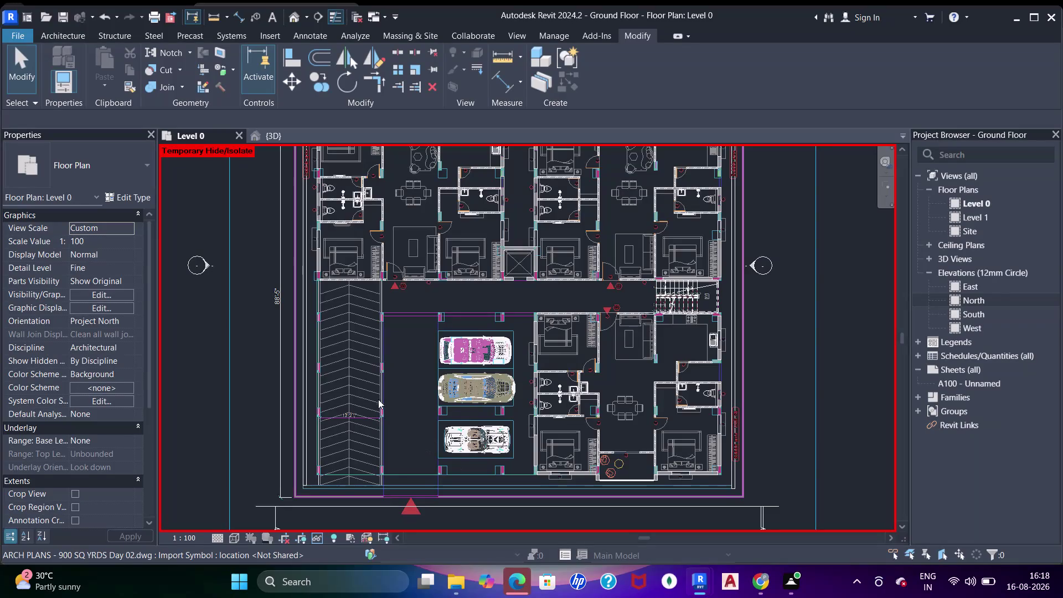
Pan the Level 0 plan to center the parking ramp, then view it in 3D.
scroll(up, 3)
scroll(down, 3)
middle_drag(385, 368, 385, 401)
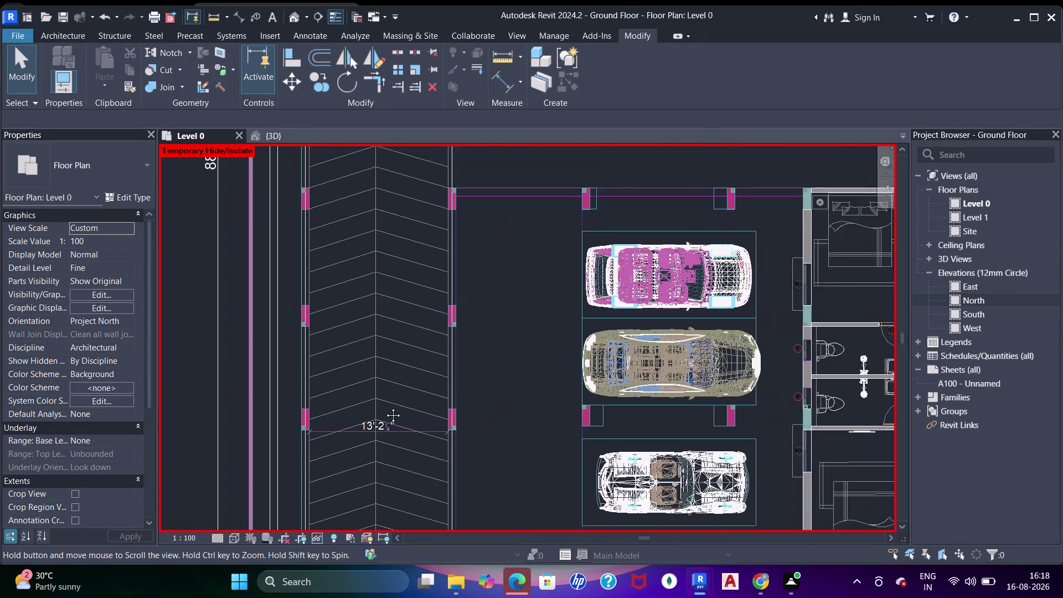
middle_drag(385, 401, 373, 289)
middle_drag(370, 351, 365, 342)
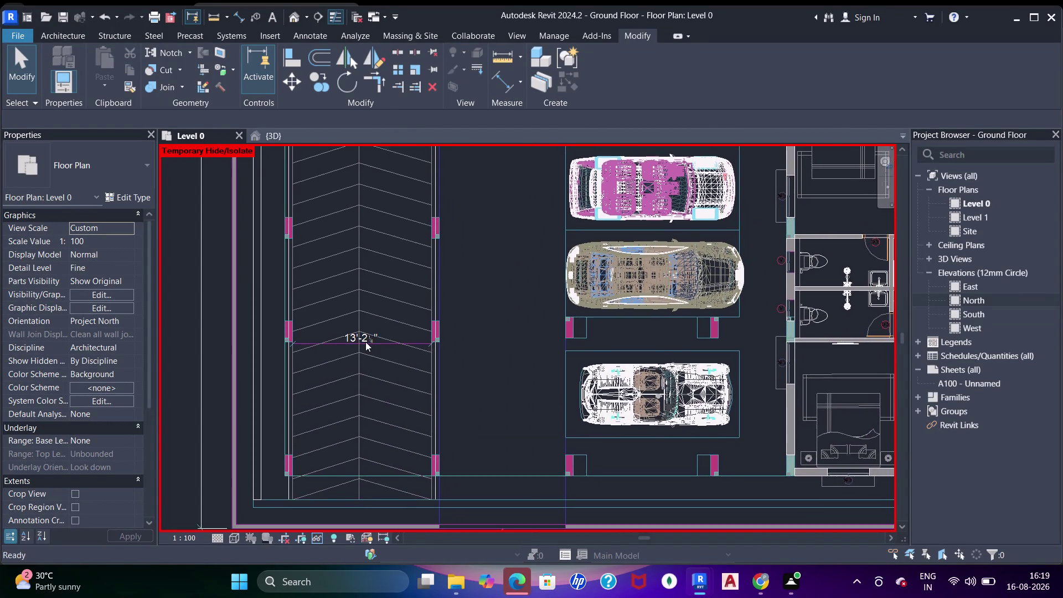
scroll(up, 3)
scroll(down, 3)
click(277, 134)
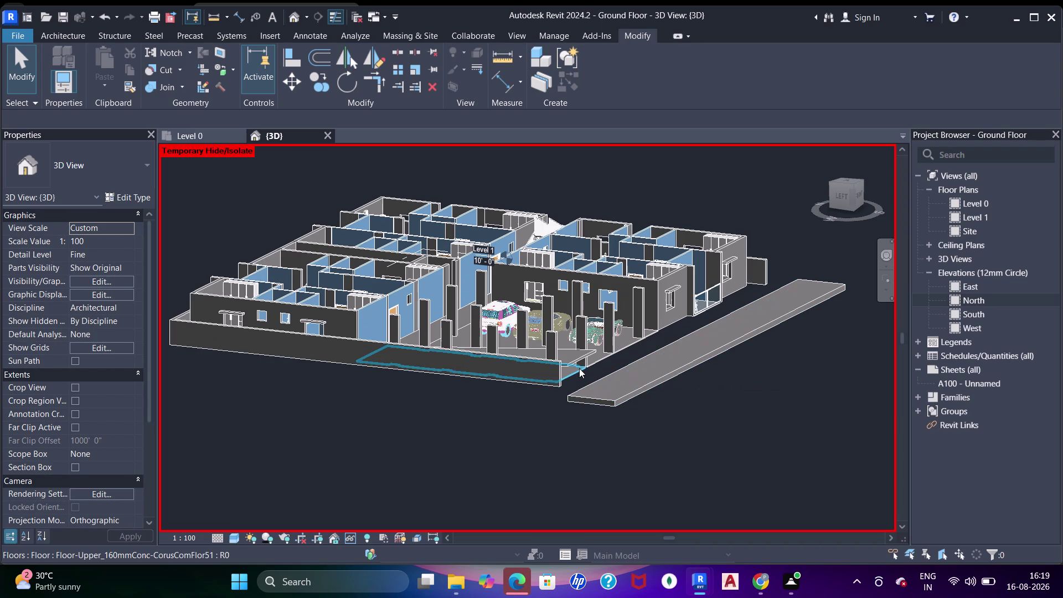
Zoom the 3D view, then go back to the Level 0 plan.
scroll(up, 3)
scroll(up, 3)
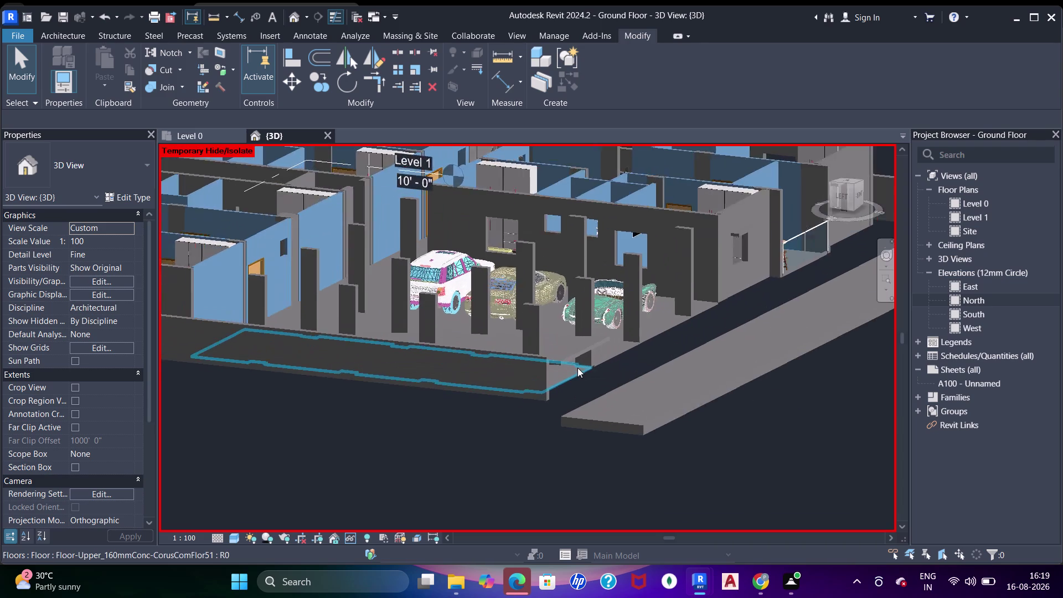
scroll(up, 3)
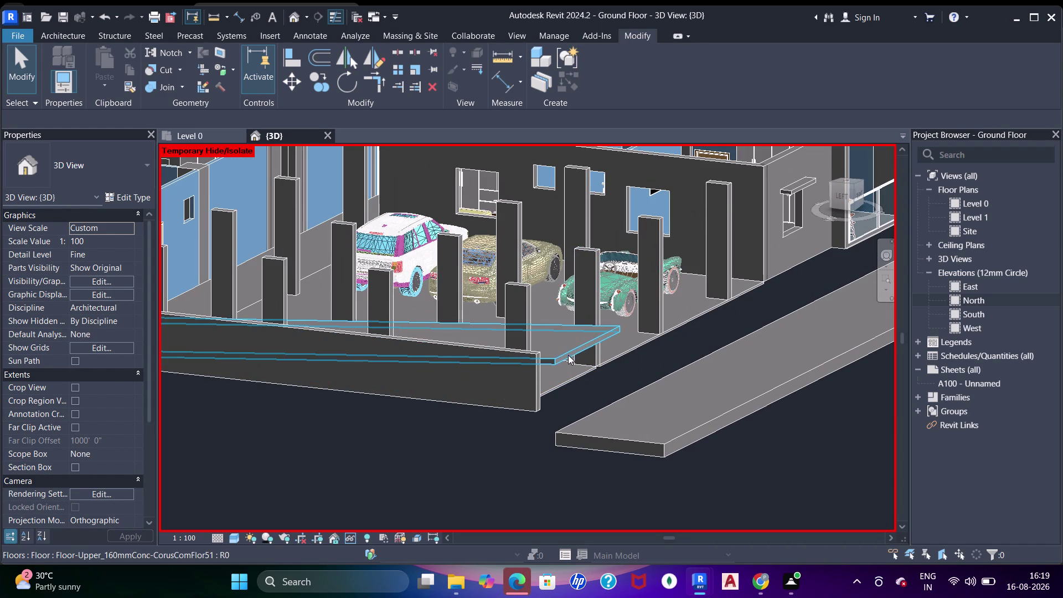
click(189, 135)
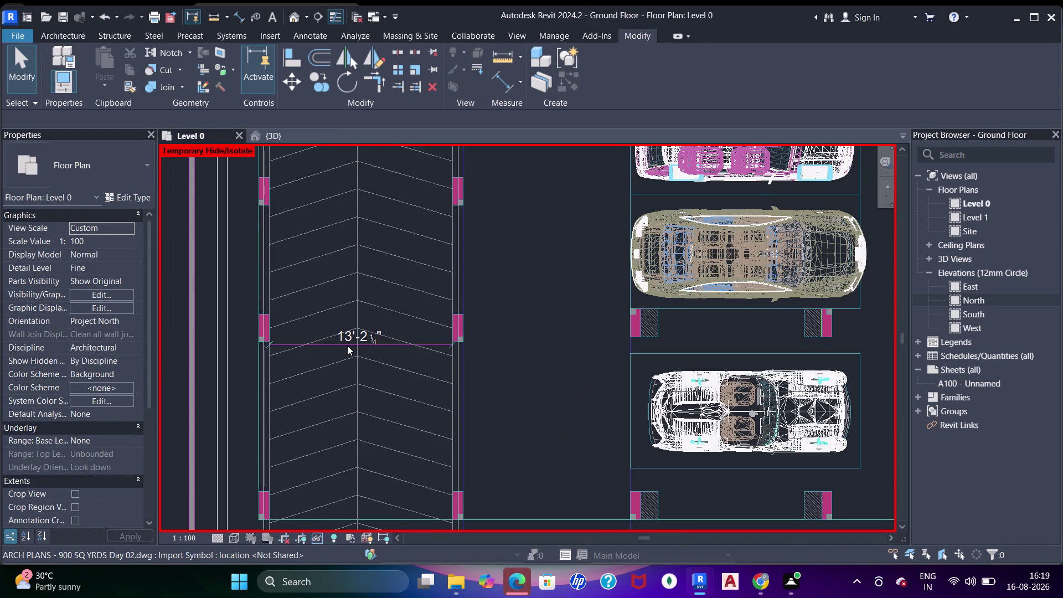
Pan the Level 0 plan around the ramp and beside the parked cars.
scroll(down, 3)
middle_drag(349, 345, 378, 470)
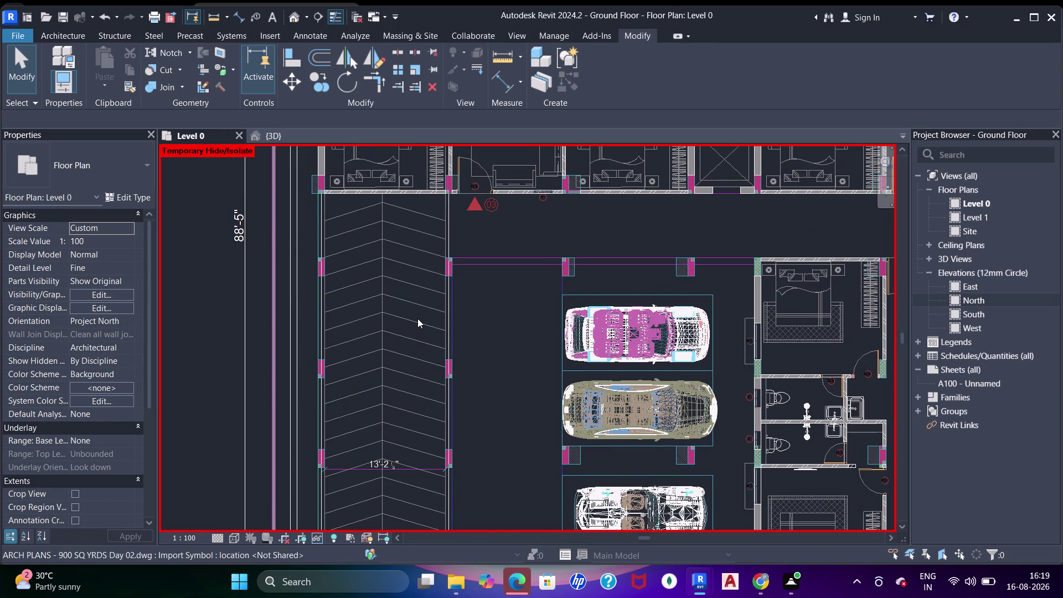
scroll(down, 3)
middle_drag(418, 382, 430, 283)
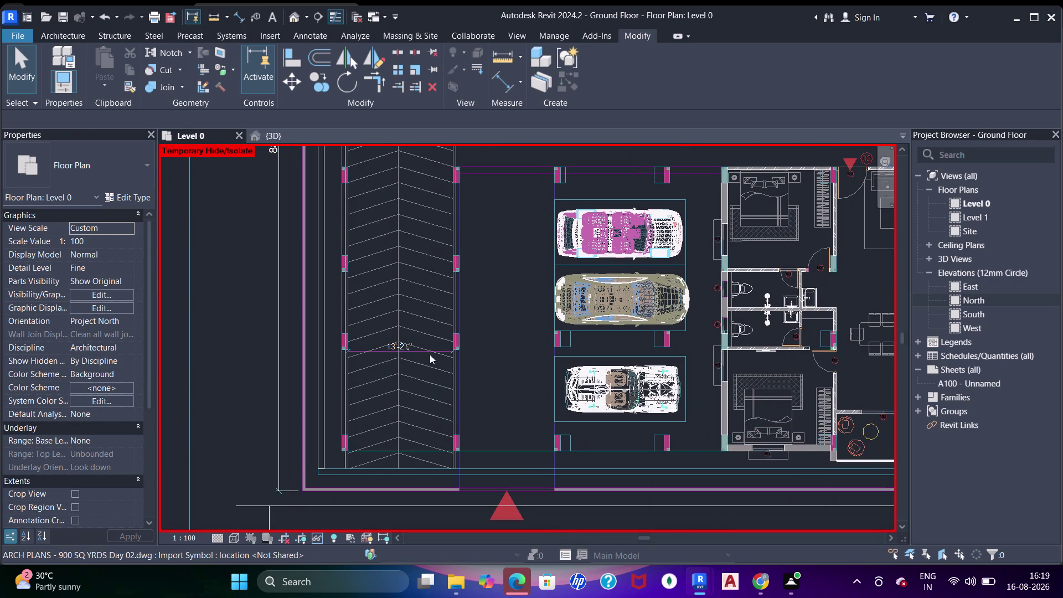
scroll(up, 3)
scroll(down, 3)
middle_drag(429, 320, 429, 322)
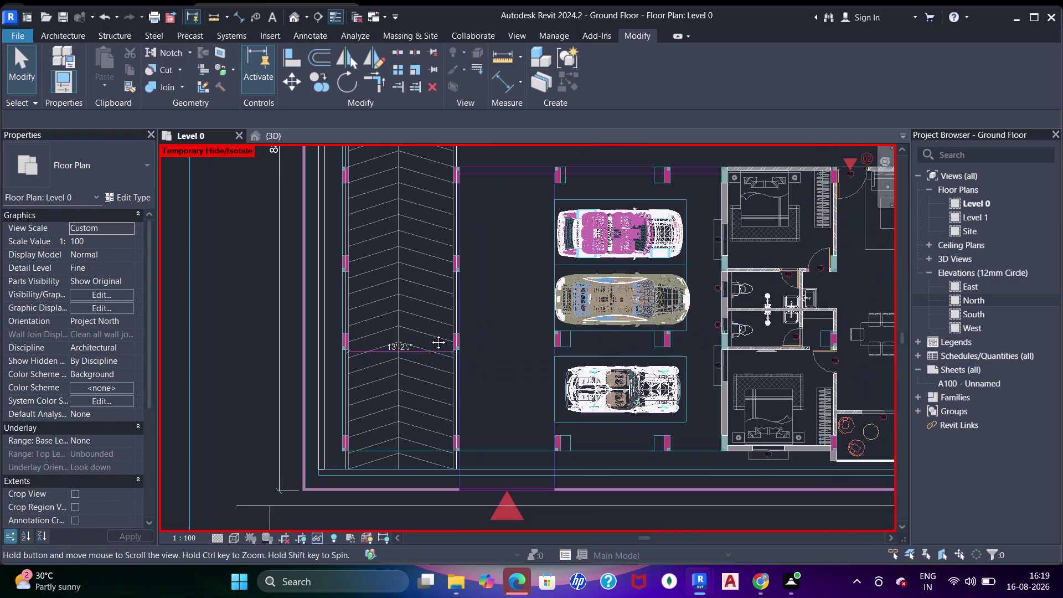
middle_drag(429, 323, 432, 342)
scroll(down, 3)
middle_drag(429, 338, 430, 350)
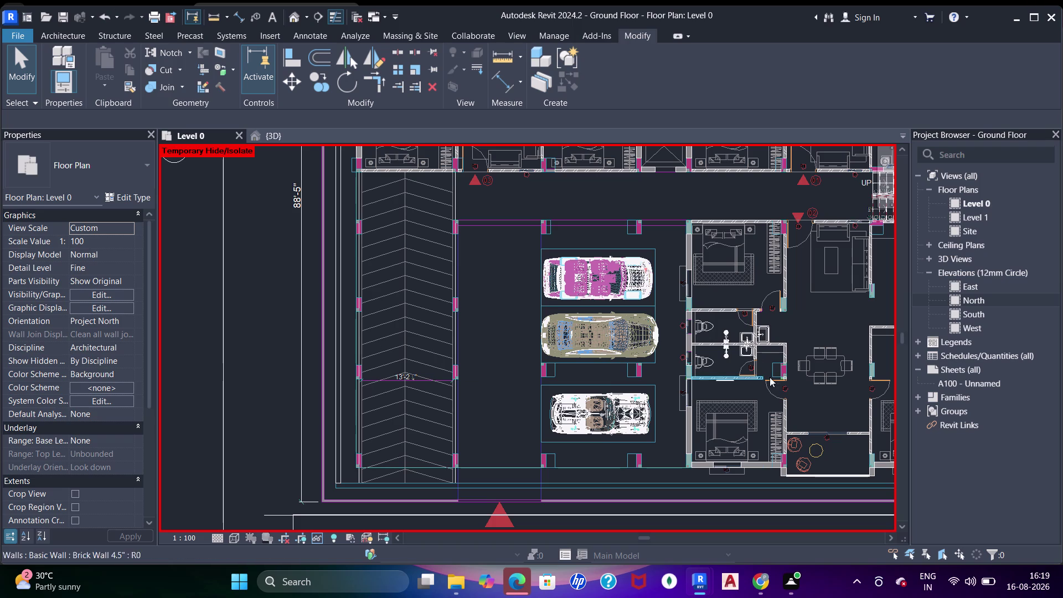
Pan past the apartment rooms and parking area, then switch to the 3D view.
middle_drag(461, 277, 468, 293)
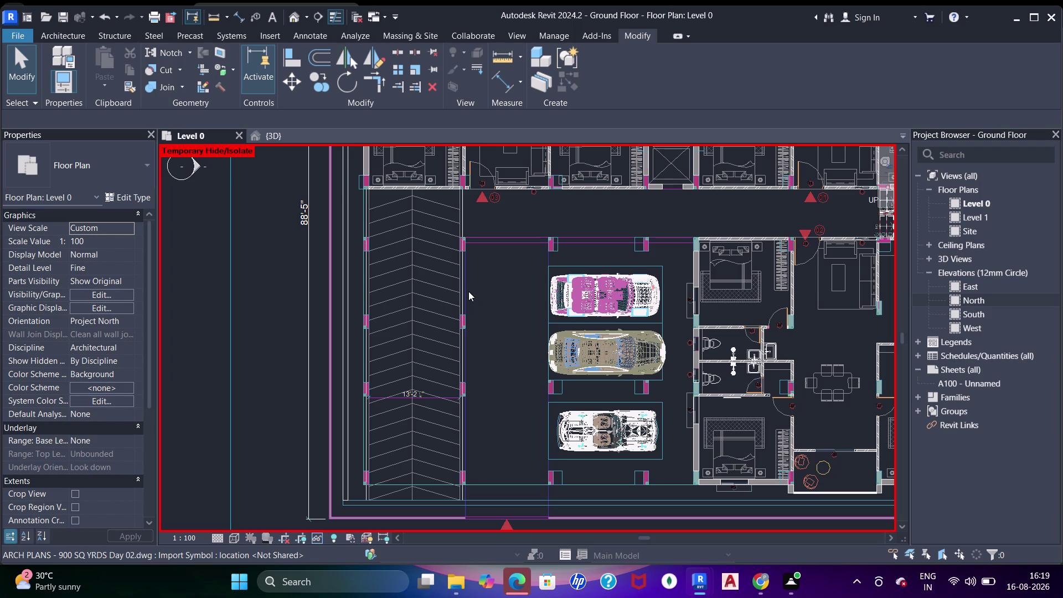
middle_drag(454, 310, 459, 321)
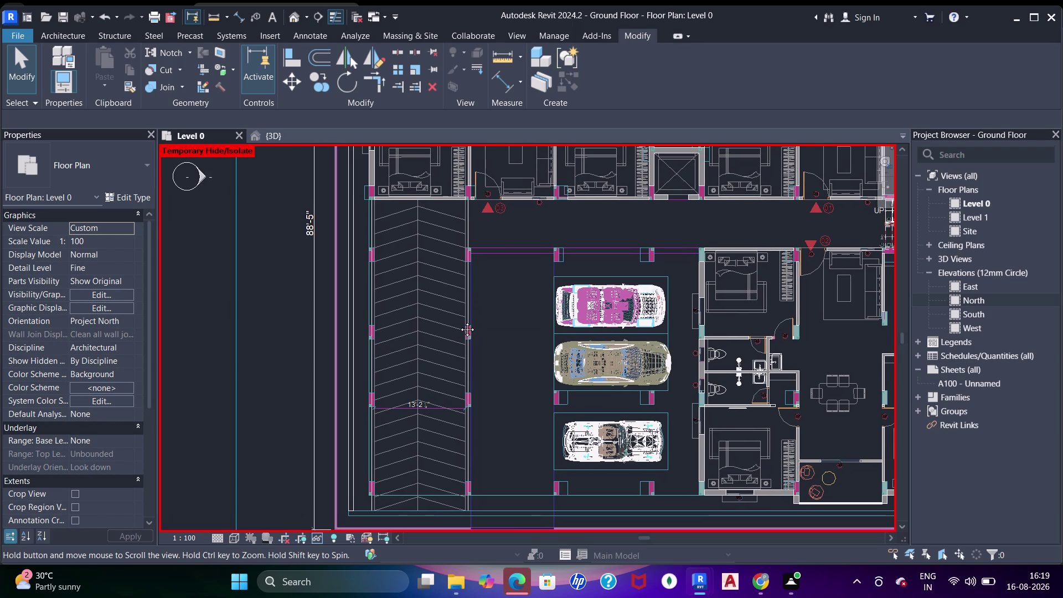
middle_drag(459, 321, 459, 321)
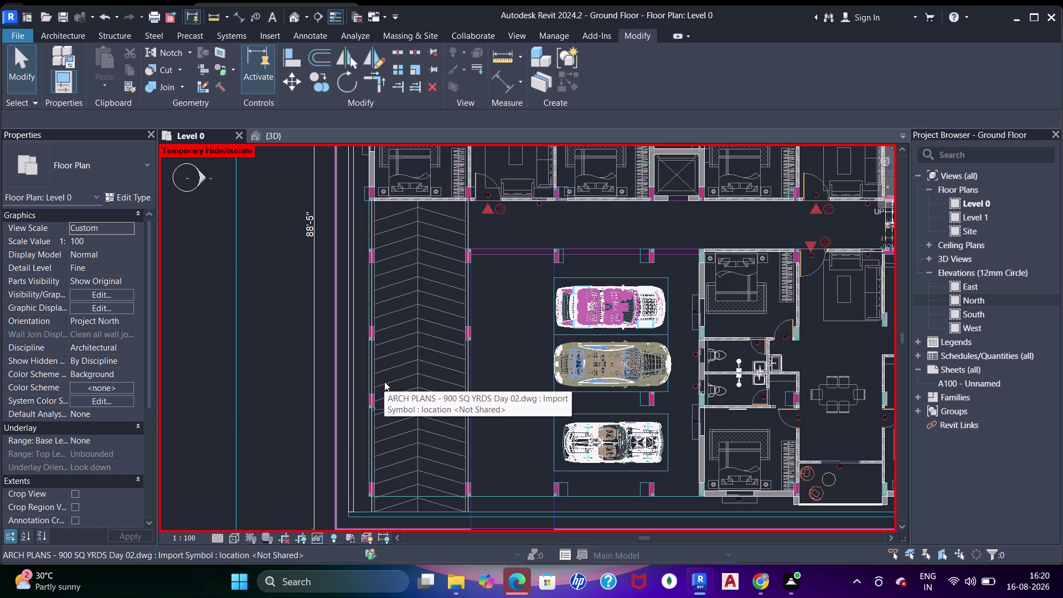
middle_drag(364, 406, 364, 389)
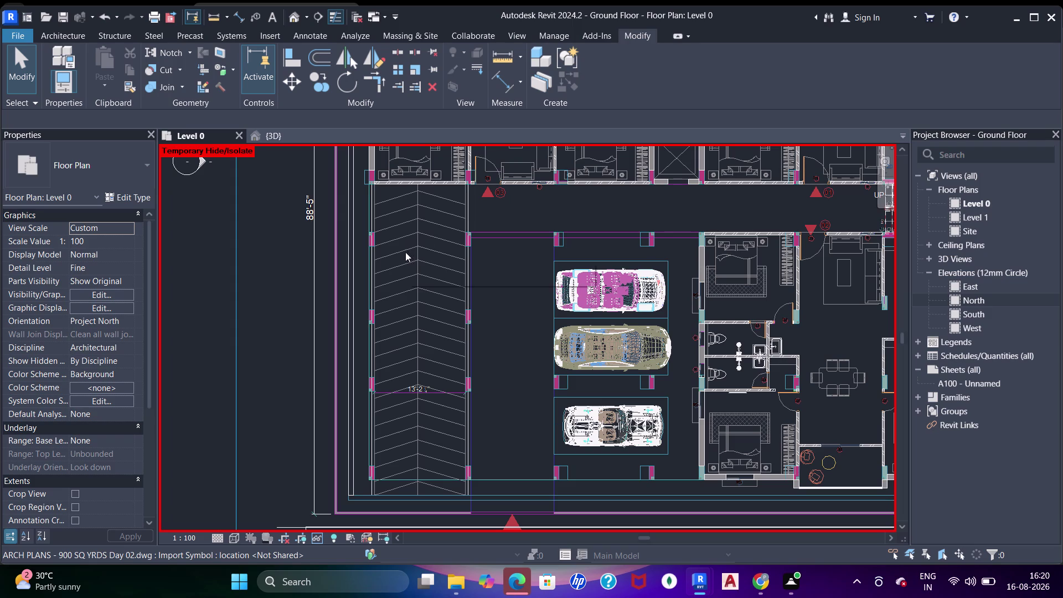
click(265, 138)
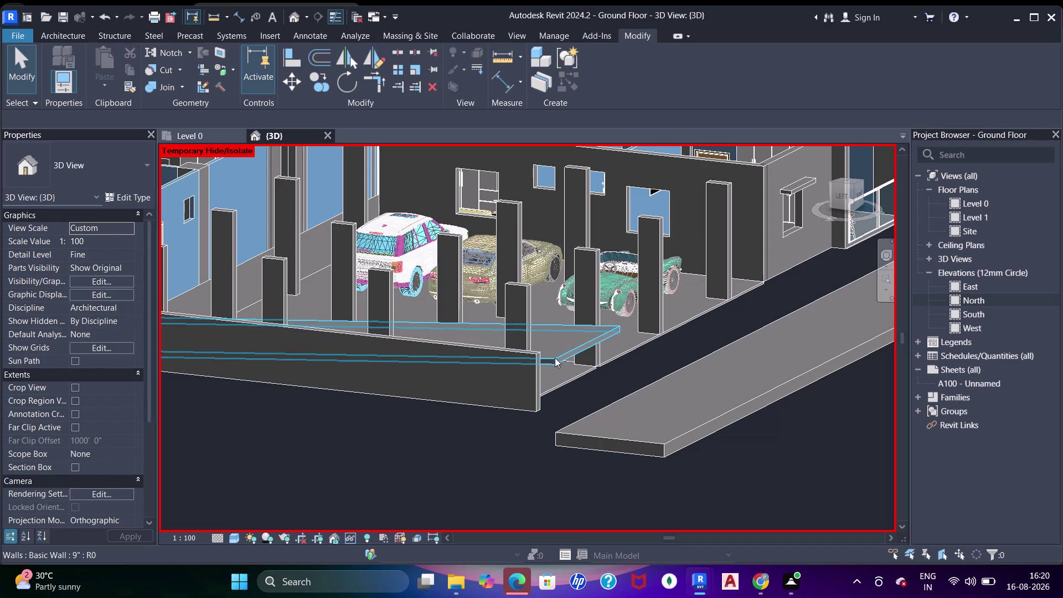
Select the 13-foot-wide parking ramp, then pan out over the whole Level 0 plan.
click(557, 357)
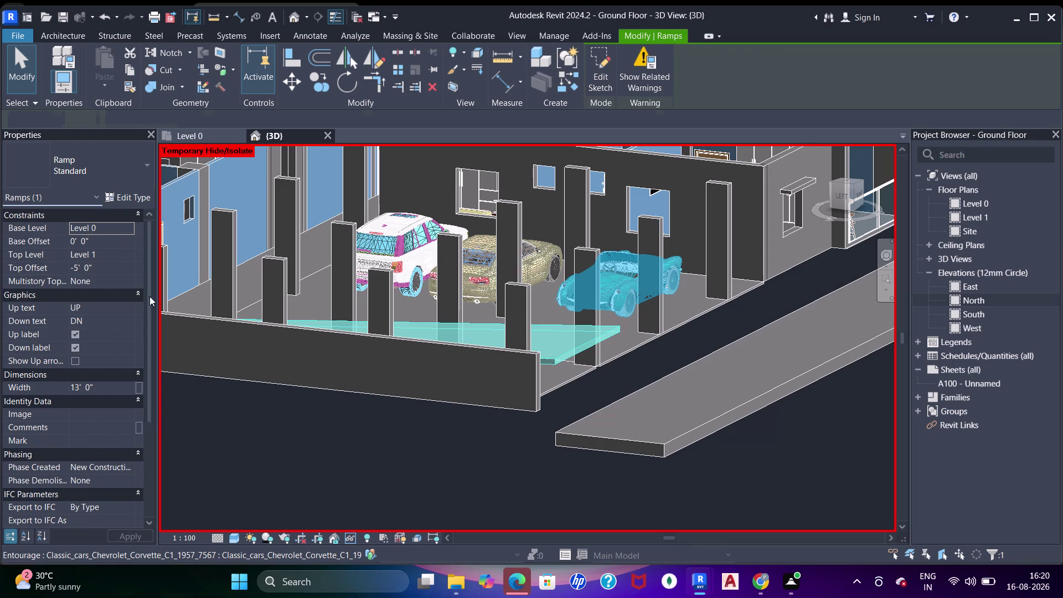
click(190, 141)
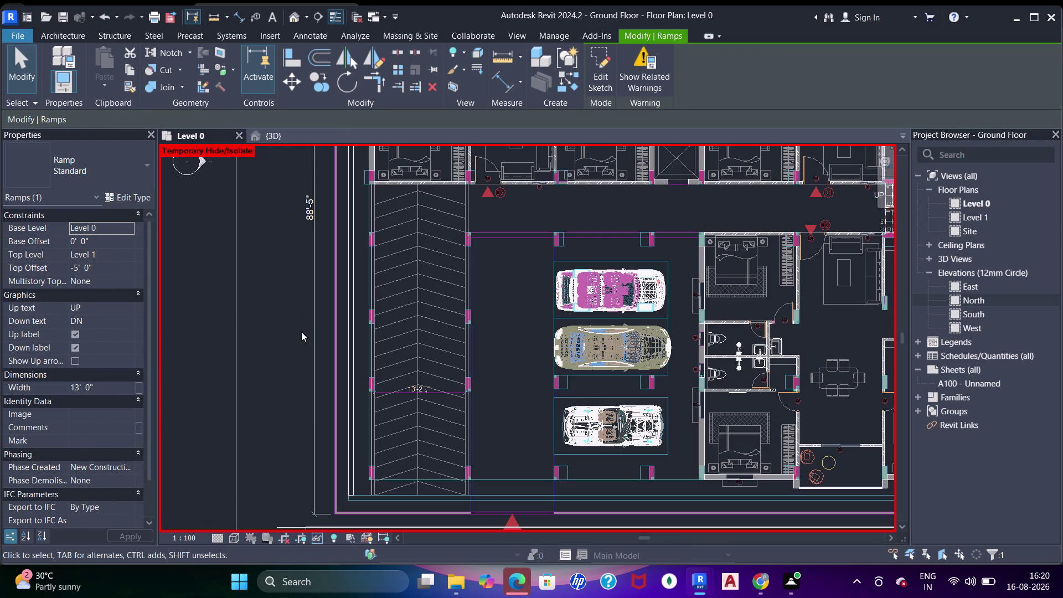
scroll(down, 3)
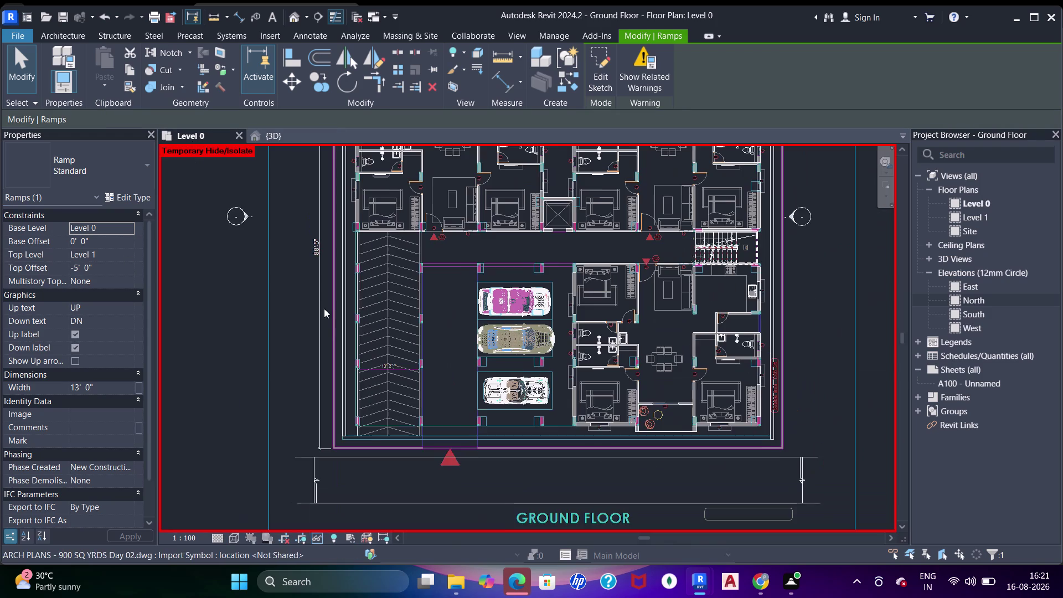
middle_drag(323, 309, 329, 333)
scroll(up, 3)
middle_drag(344, 218, 325, 302)
Toggle between the 3D view and Level 0 plan, then go to the Home page.
click(273, 139)
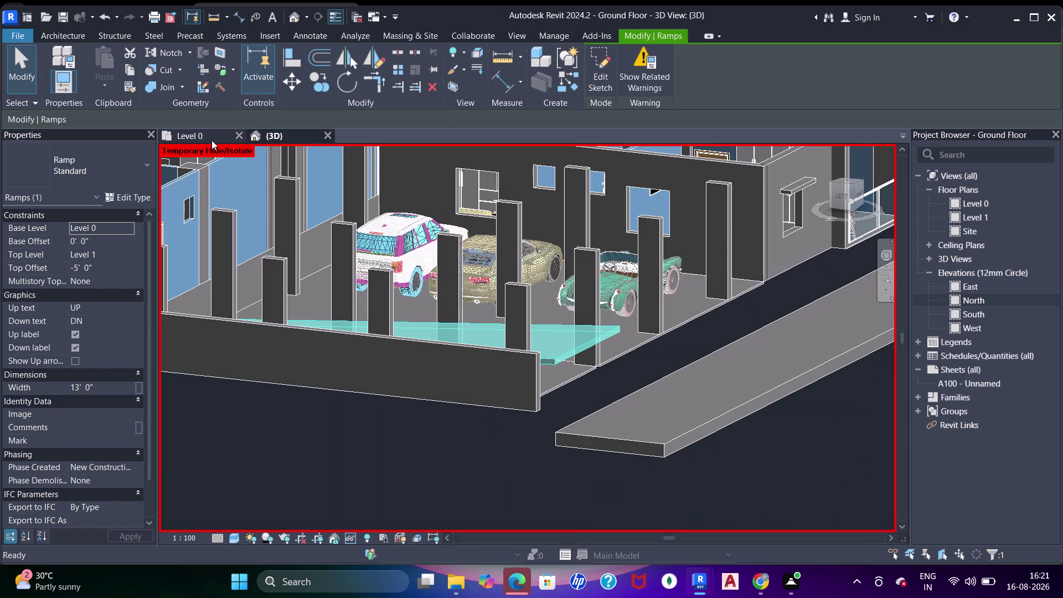
click(177, 140)
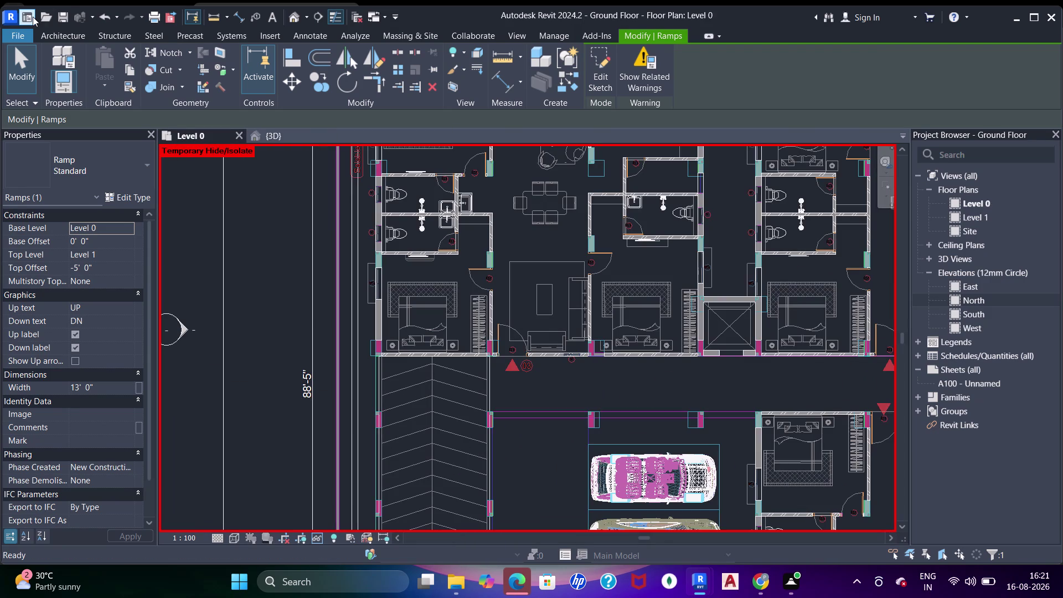
click(33, 16)
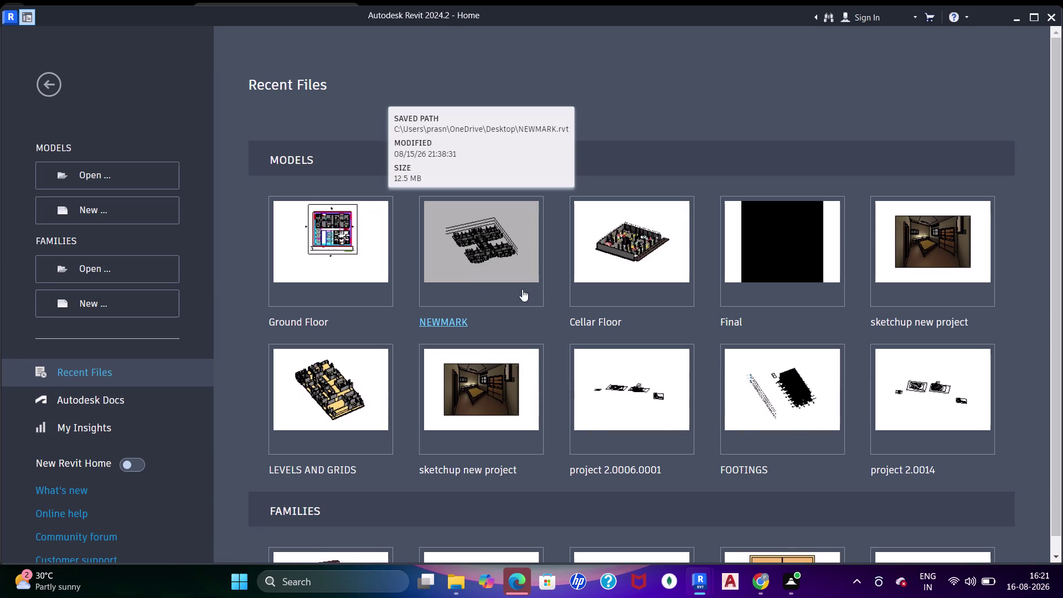
Open the Cellar Floor model from the Recent Files Models thumbnails.
click(604, 277)
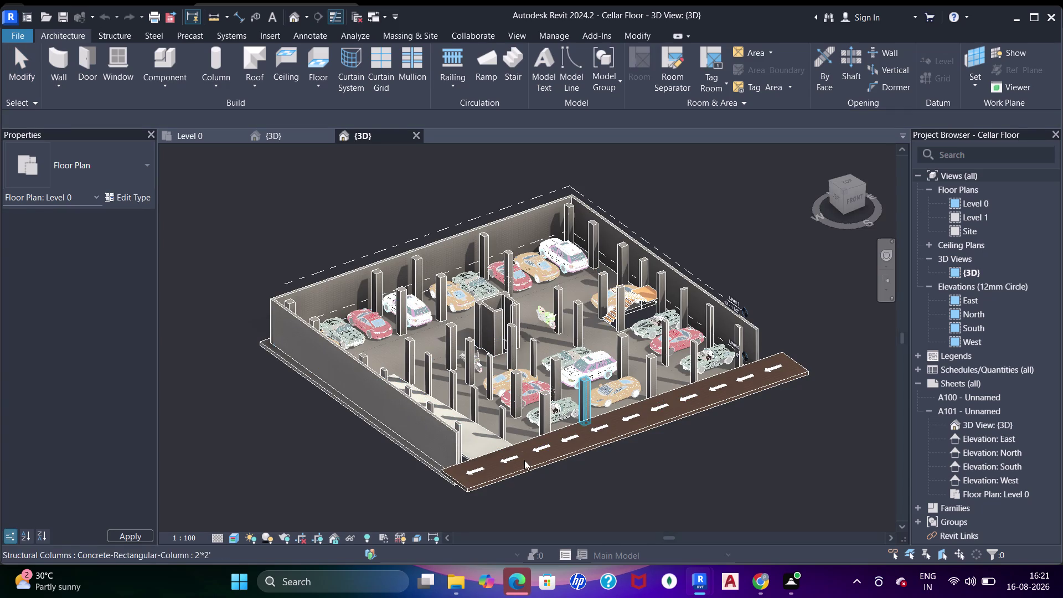
Orbit the cellar parking model and set the 3D view to a shaded visual style.
middle_drag(513, 488, 543, 463)
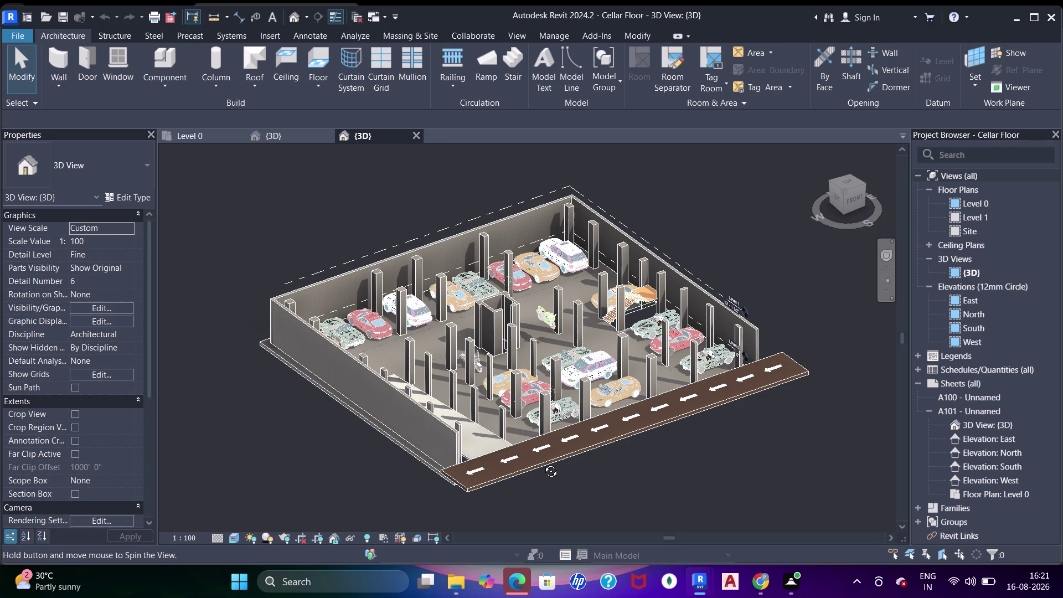
middle_drag(543, 463, 552, 439)
scroll(up, 3)
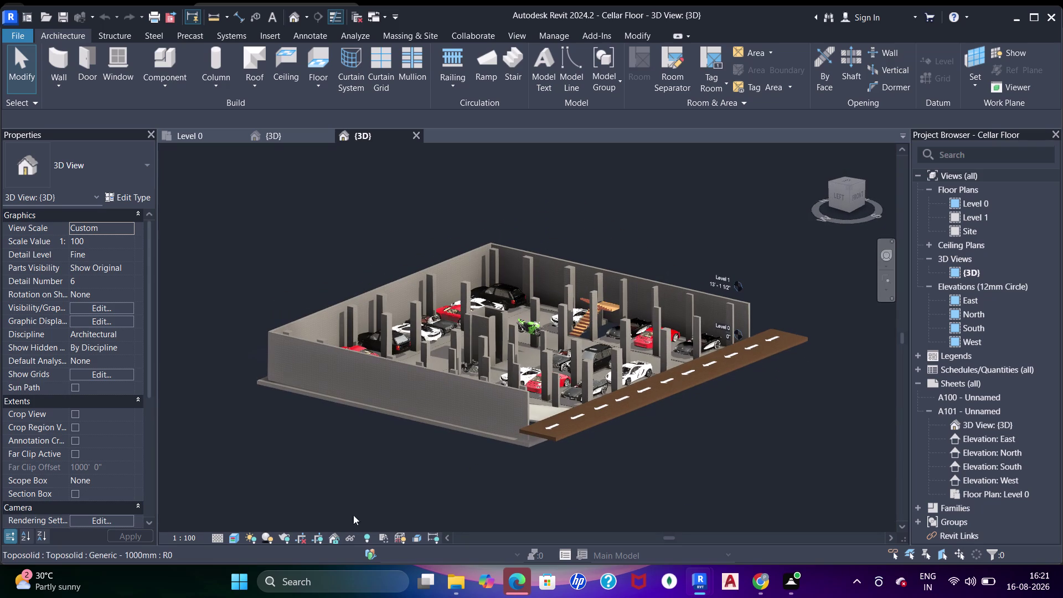
click(235, 538)
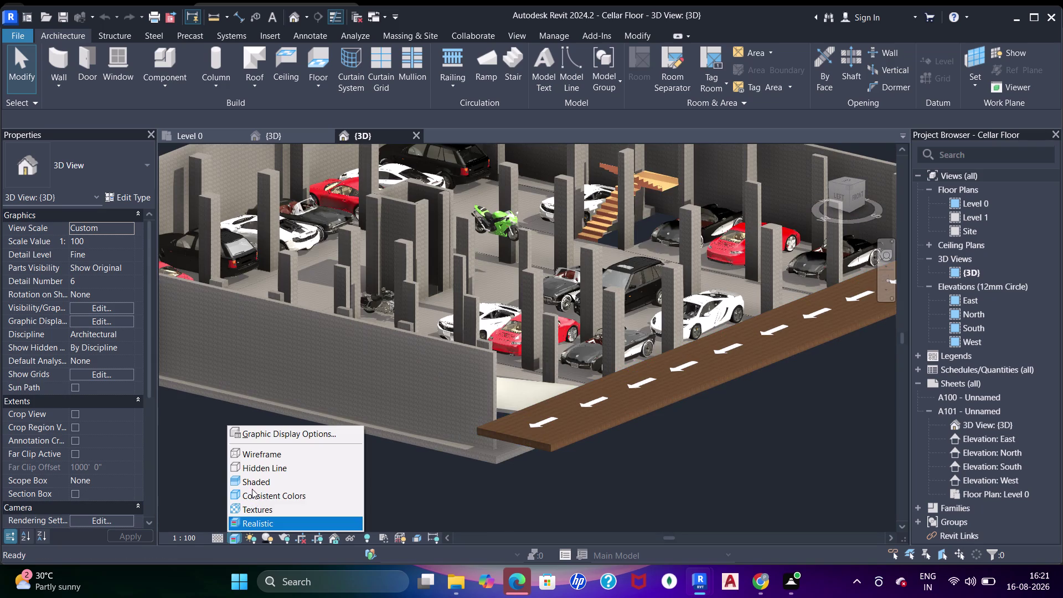
click(254, 483)
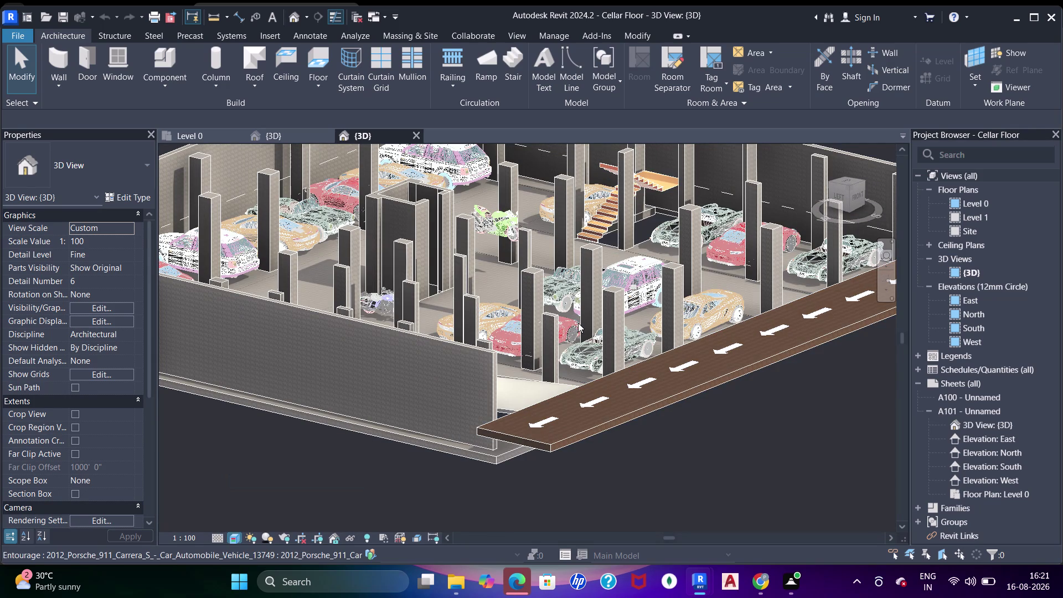
Pan along the road to frame the whole cellar, then right-click Revit Links.
scroll(down, 3)
middle_drag(578, 323, 560, 380)
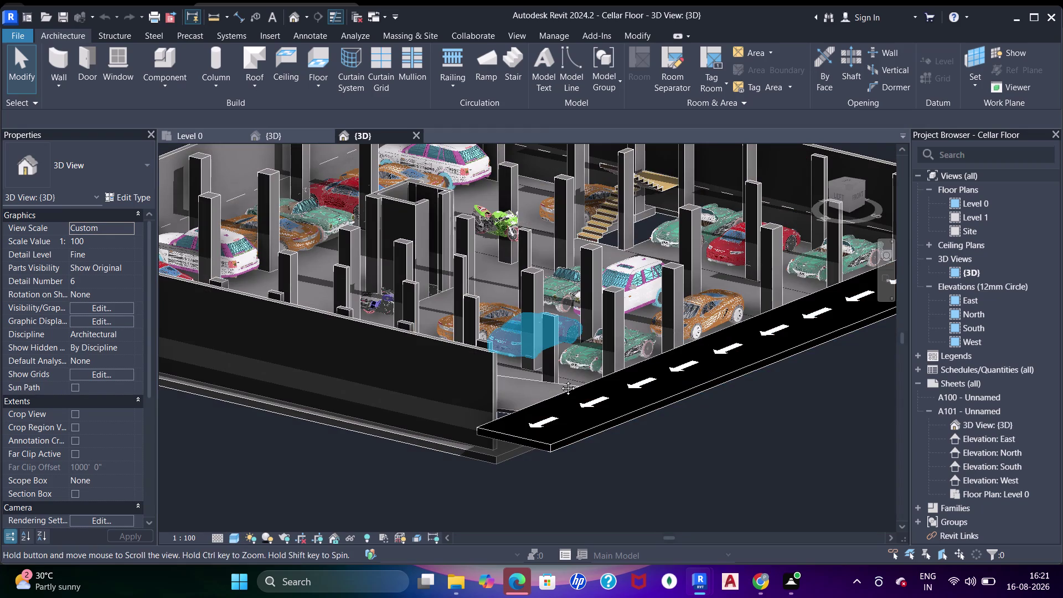
middle_drag(560, 380, 559, 381)
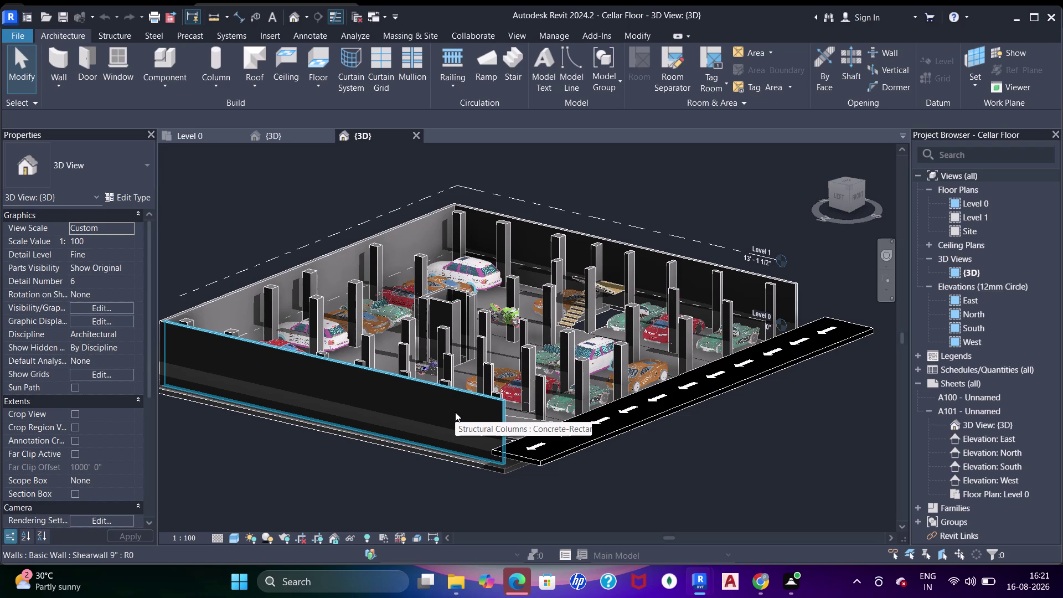
scroll(down, 3)
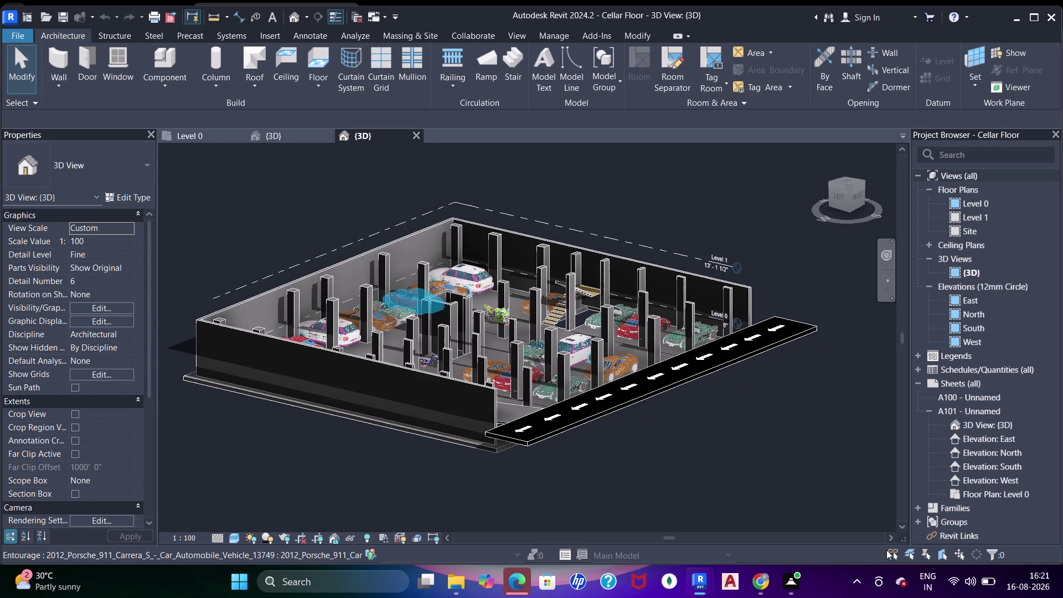
scroll(down, 3)
right_click(945, 538)
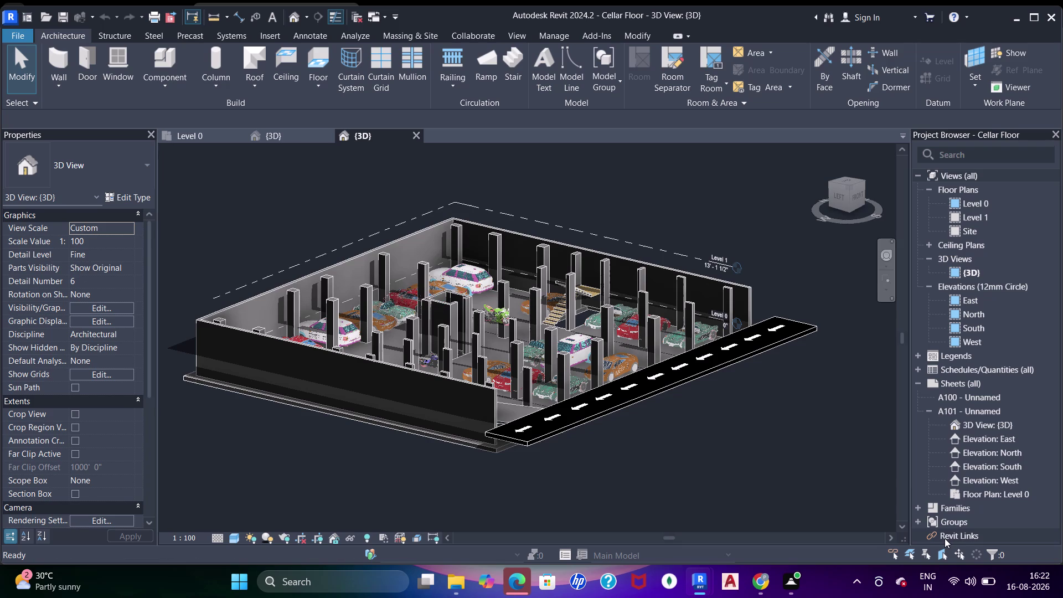
click(902, 461)
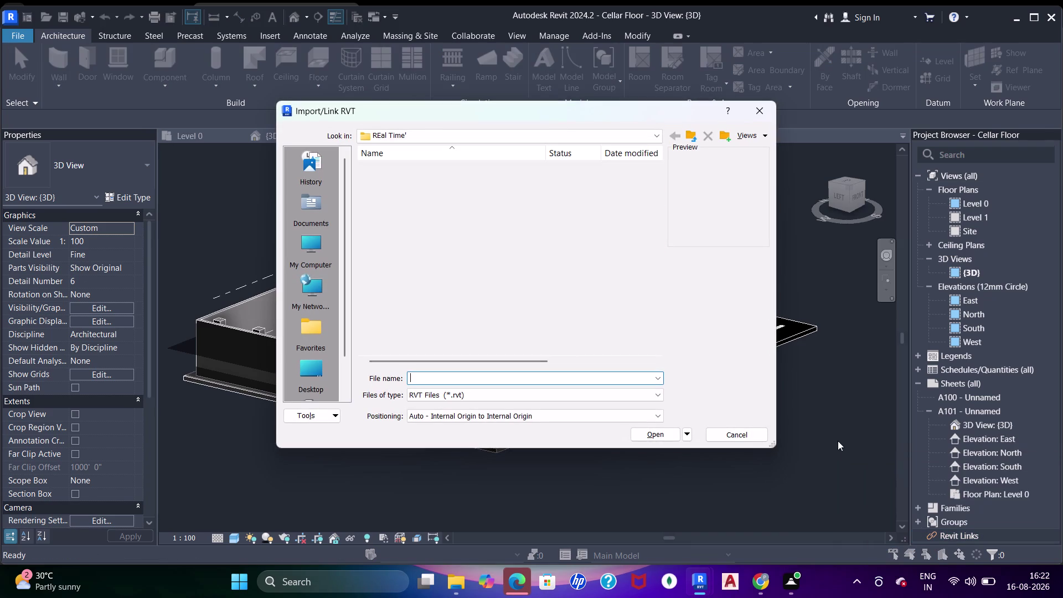
click(391, 256)
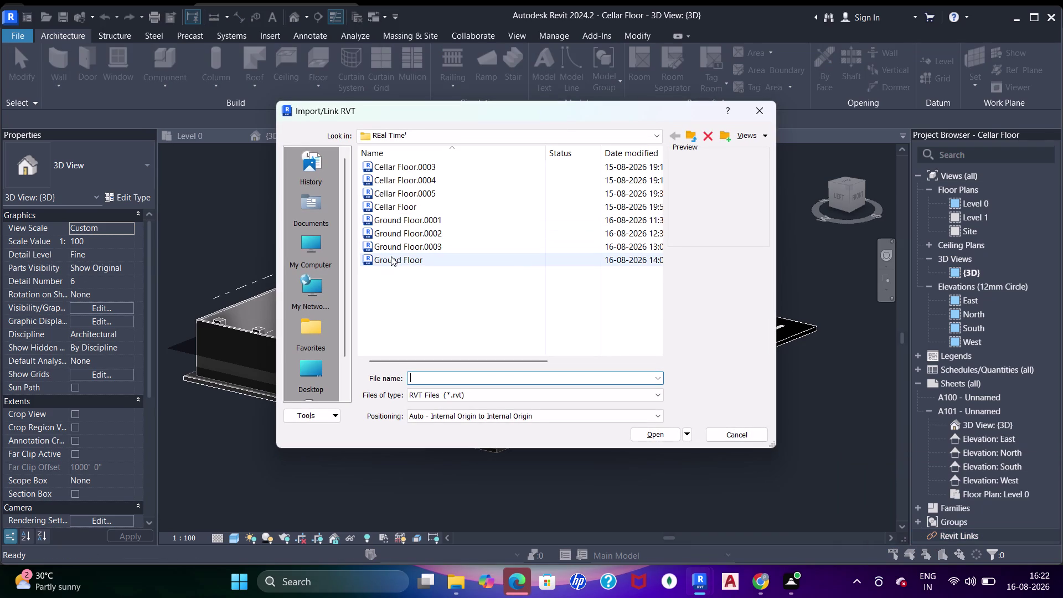
click(648, 435)
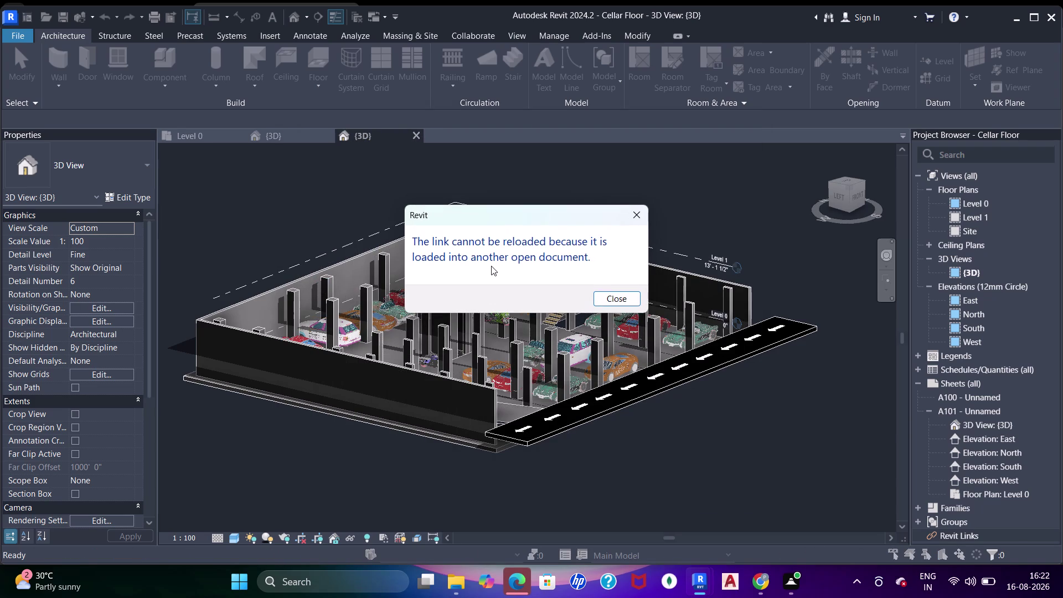
click(621, 298)
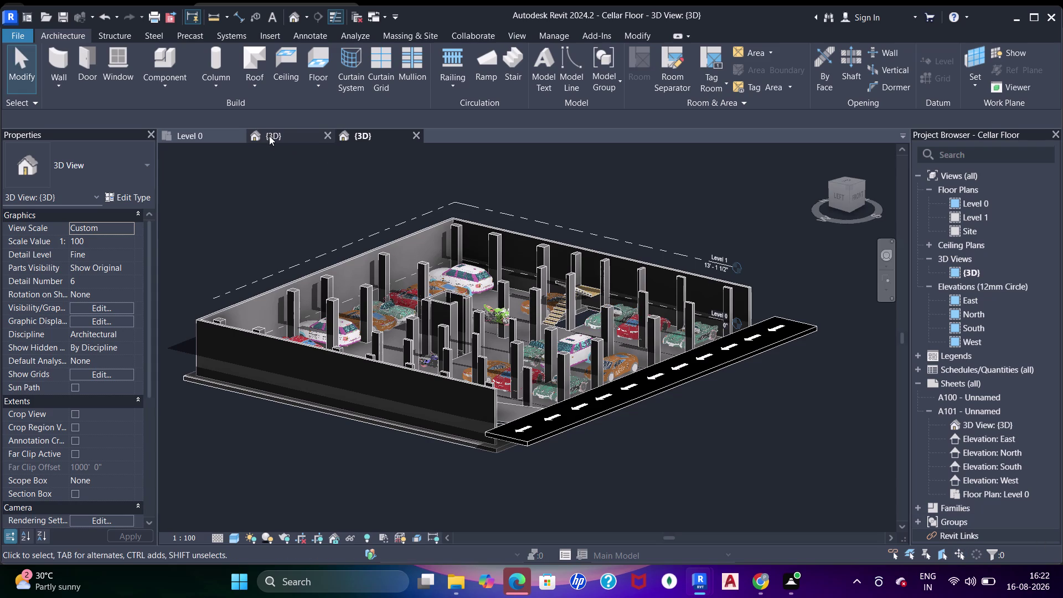
Pan around the cellar parking model, then move to the Ground Floor 3D view tab.
middle_click(486, 310)
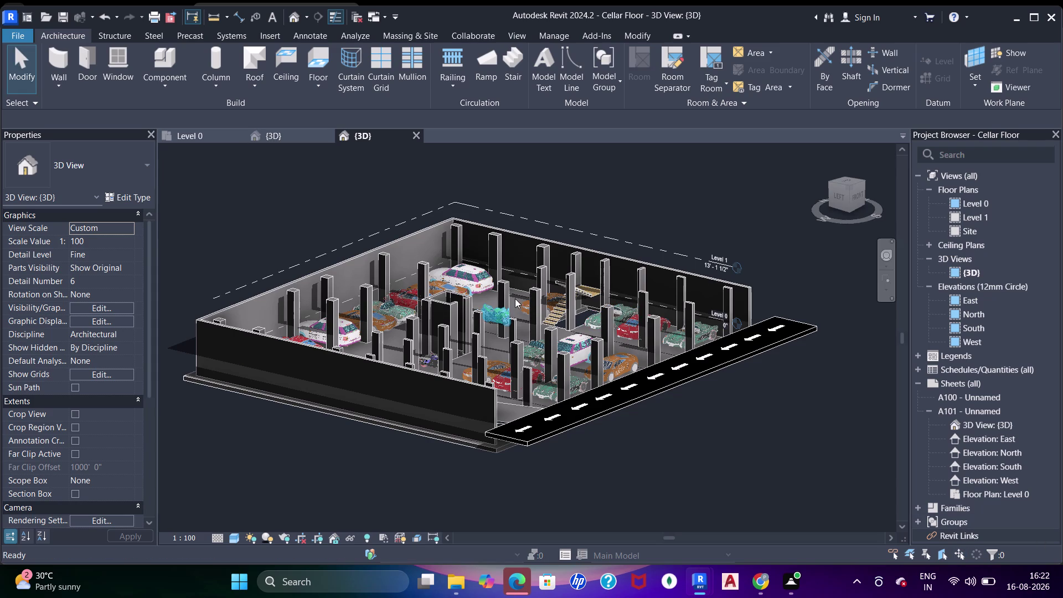
scroll(up, 3)
middle_drag(514, 296, 513, 303)
scroll(down, 3)
middle_drag(525, 241, 528, 220)
drag(280, 134, 350, 135)
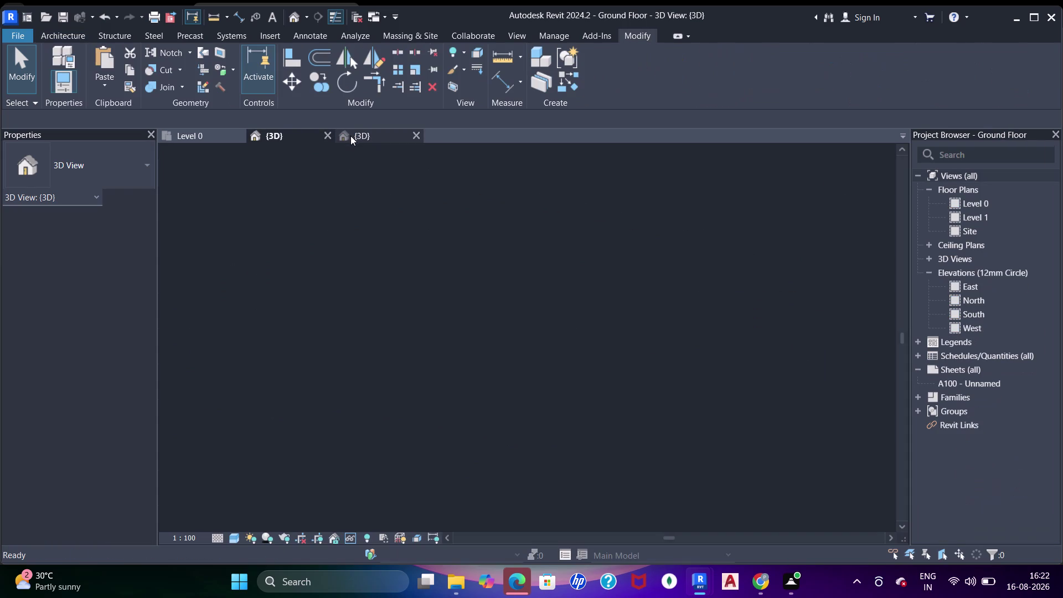
Pan and orbit the Ground Floor model, making its {3D} view active.
scroll(down, 3)
middle_drag(381, 226, 381, 237)
middle_drag(382, 270, 412, 296)
scroll(down, 3)
middle_drag(392, 267, 396, 275)
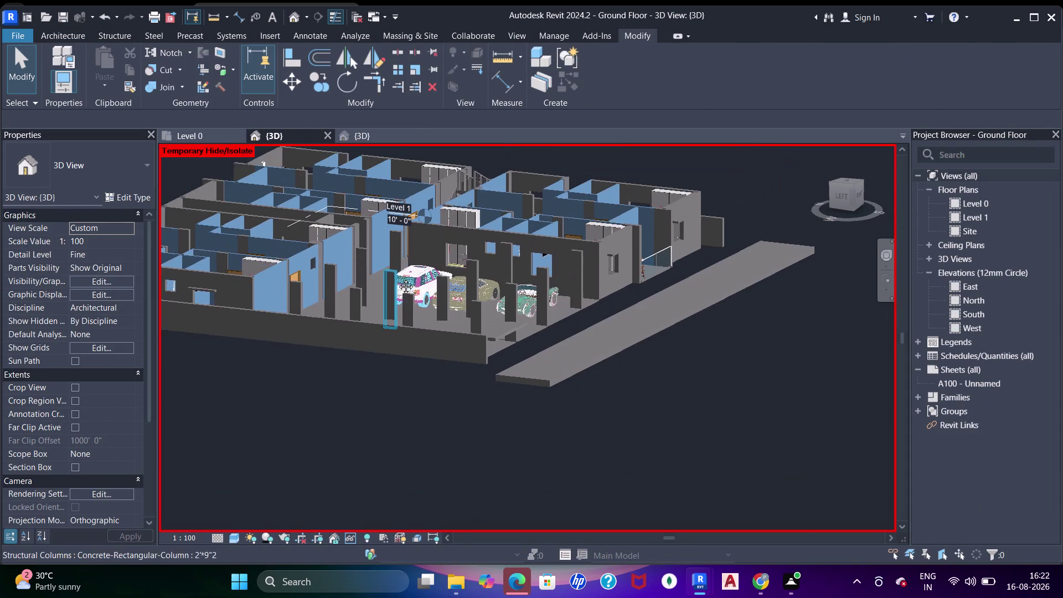
middle_drag(396, 275, 401, 285)
click(360, 139)
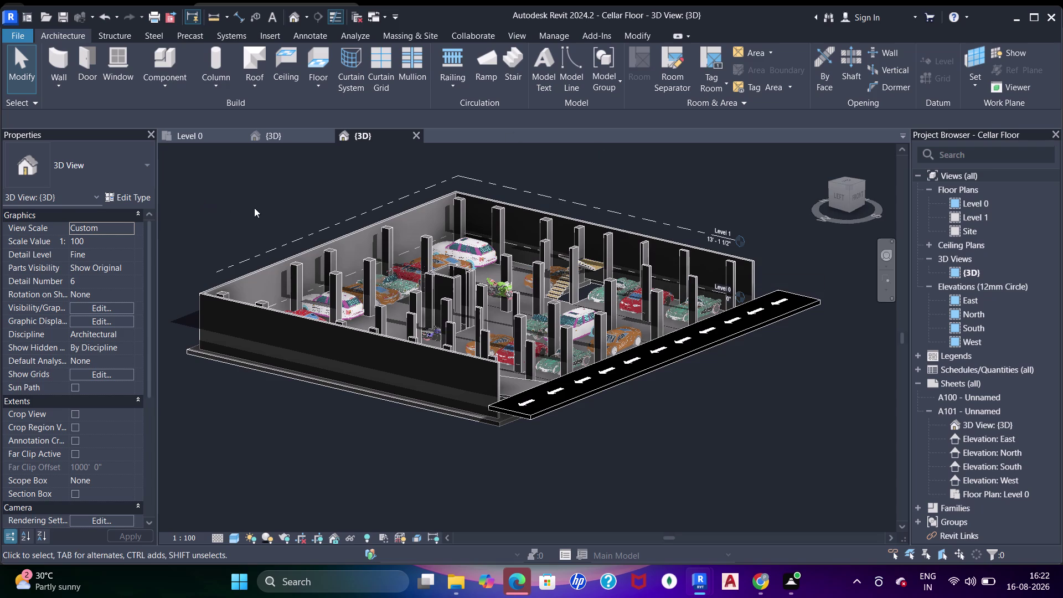
click(267, 132)
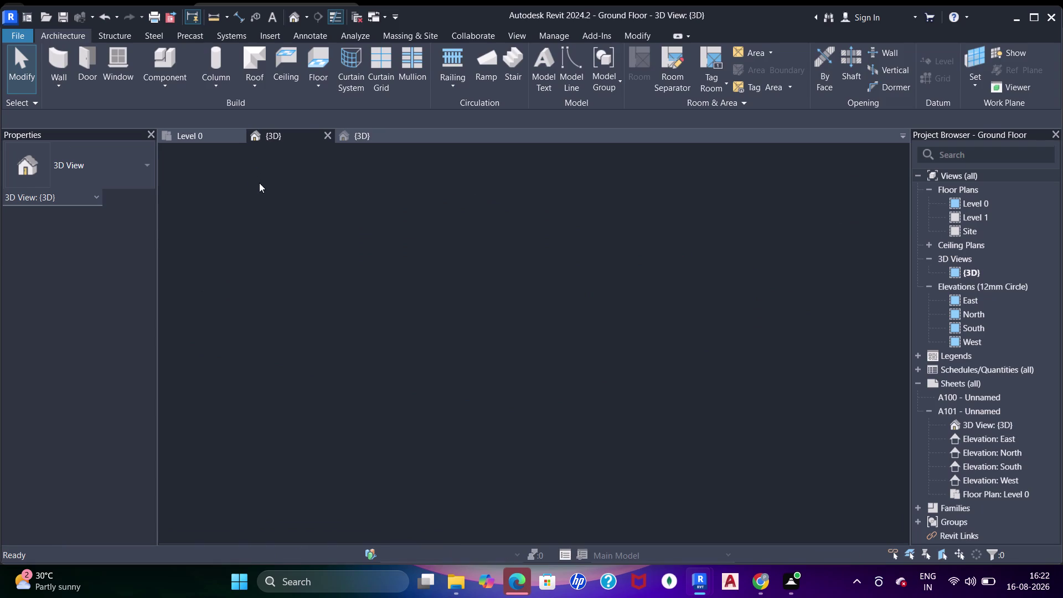
scroll(down, 3)
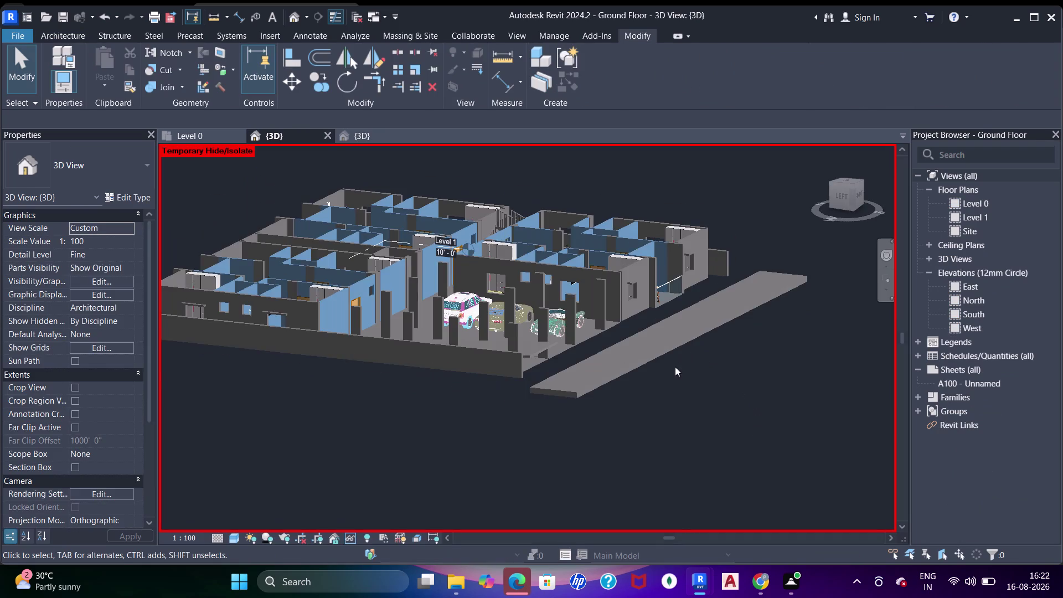
Set the low front parking wall's Top Constraint to Up to level: Level 1.
middle_drag(653, 383, 609, 374)
scroll(up, 3)
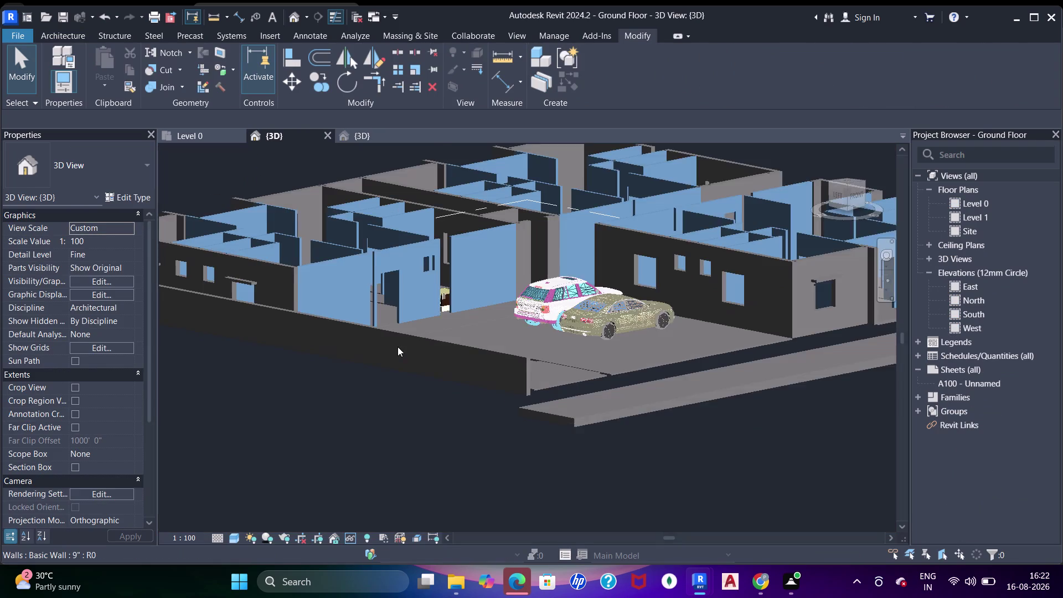
click(397, 340)
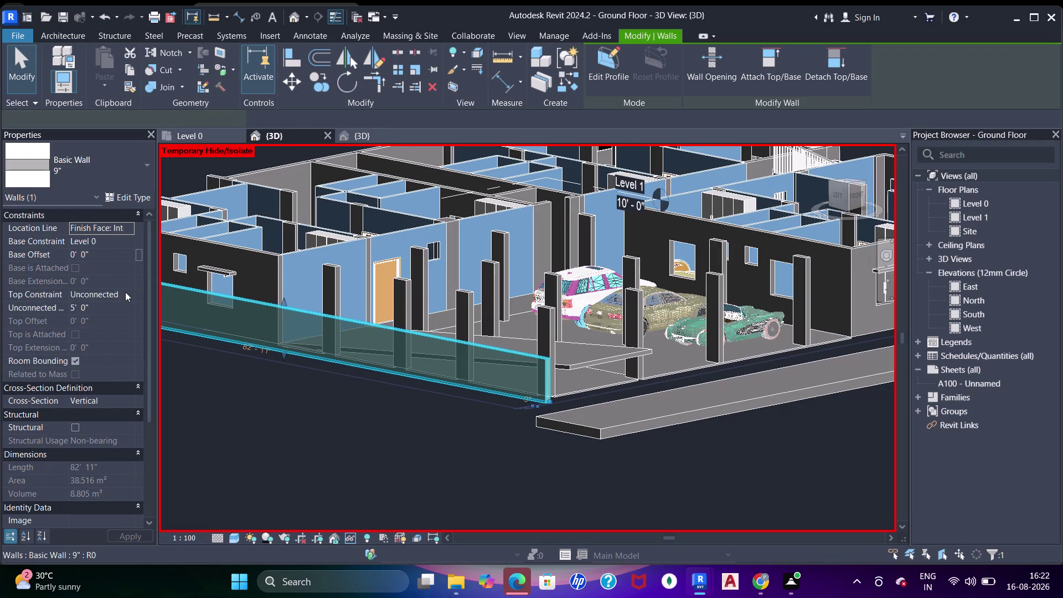
click(124, 297)
click(131, 333)
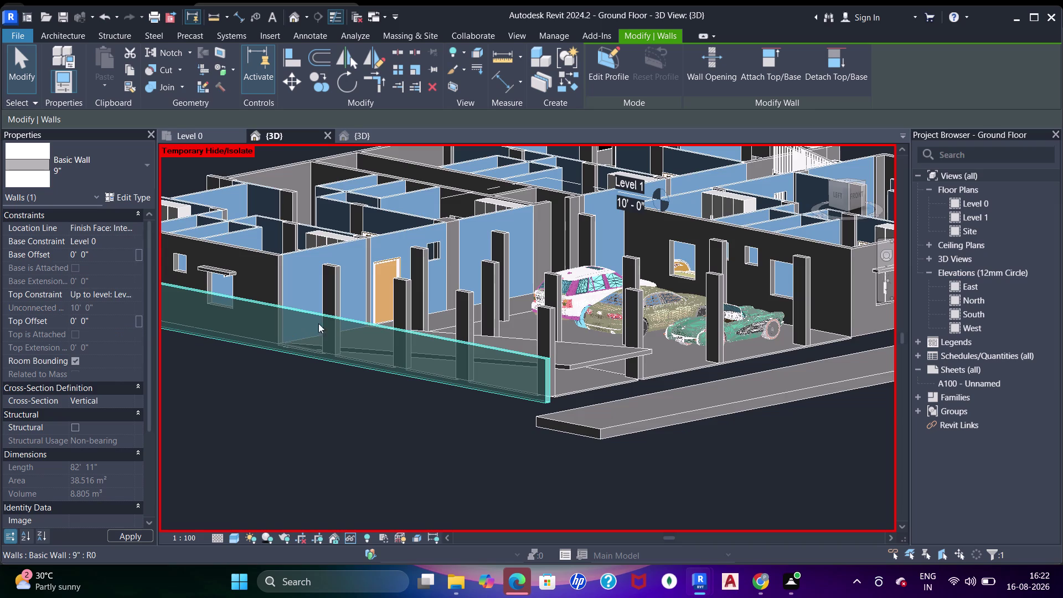
middle_drag(326, 321, 386, 344)
scroll(down, 3)
middle_drag(343, 281, 367, 297)
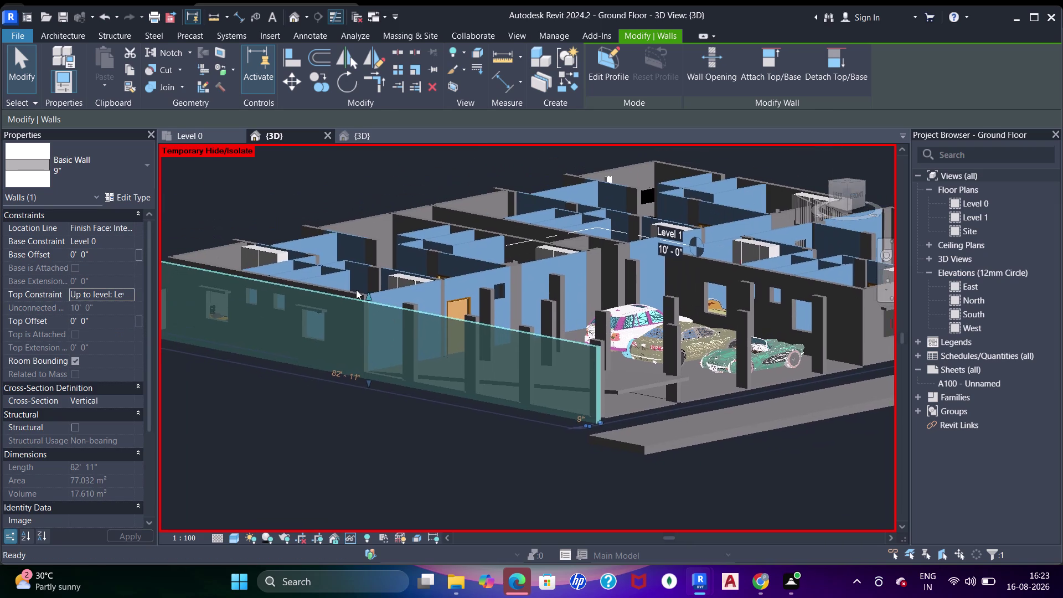
scroll(down, 3)
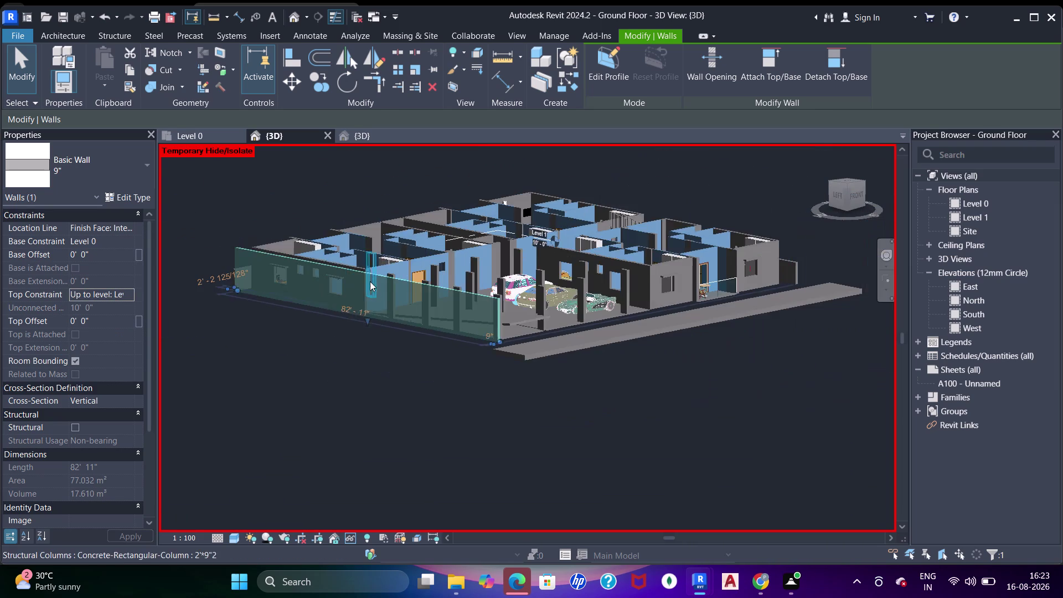
middle_drag(373, 284, 449, 279)
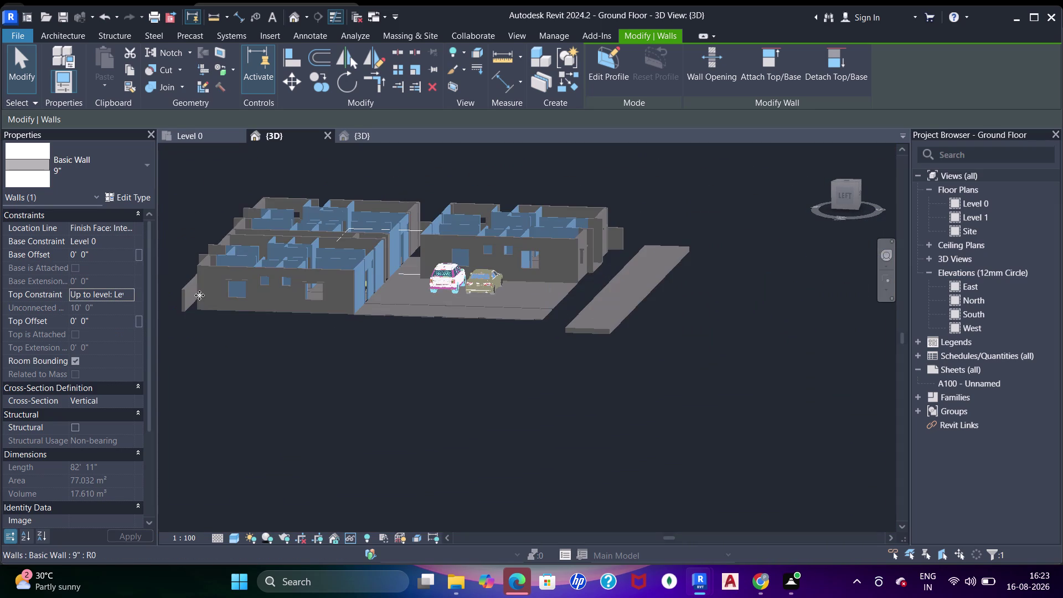
Reselect the front wall, clear the selection, and orbit to face the rear wall.
click(188, 295)
middle_drag(216, 339, 336, 359)
key(grave)
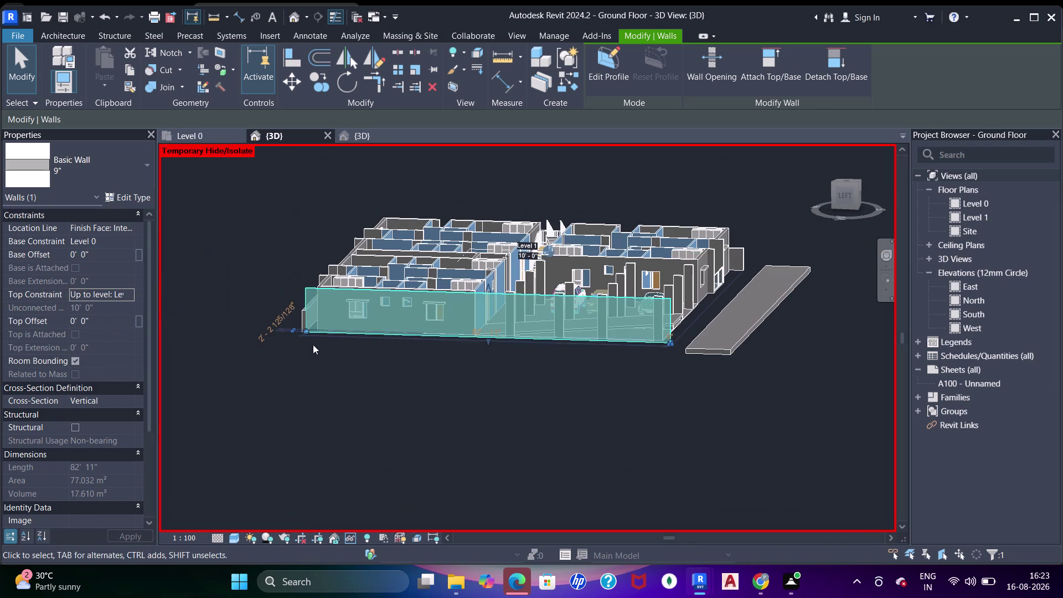
key(Escape)
key(grave)
scroll(up, 3)
scroll(down, 3)
middle_drag(334, 297, 531, 303)
scroll(up, 3)
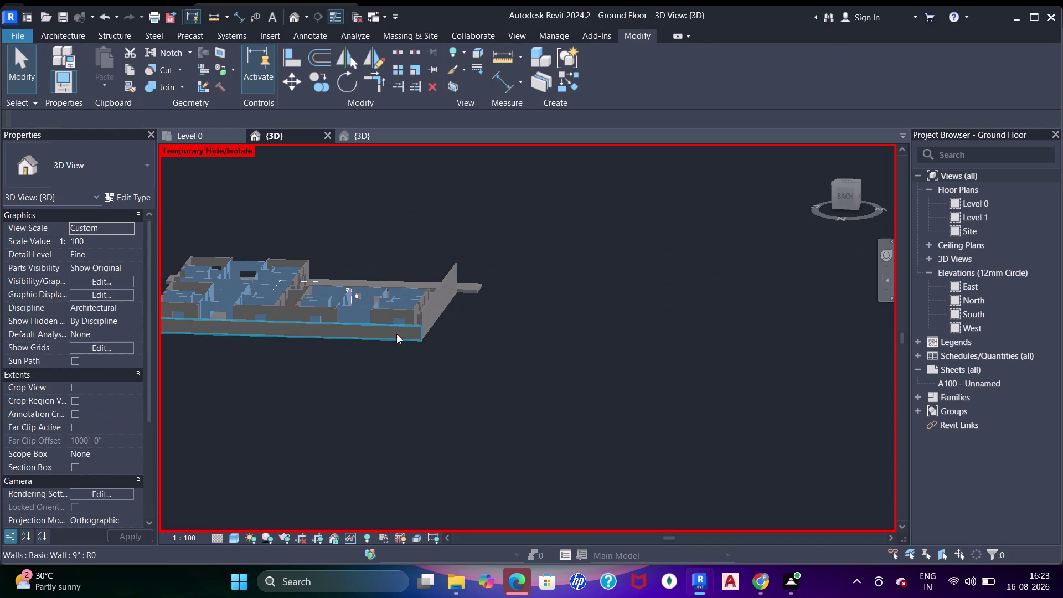
scroll(up, 3)
middle_drag(384, 342, 635, 333)
Set the rear wall and a second low wall to Up to level: Level 1, then inspect them.
click(400, 326)
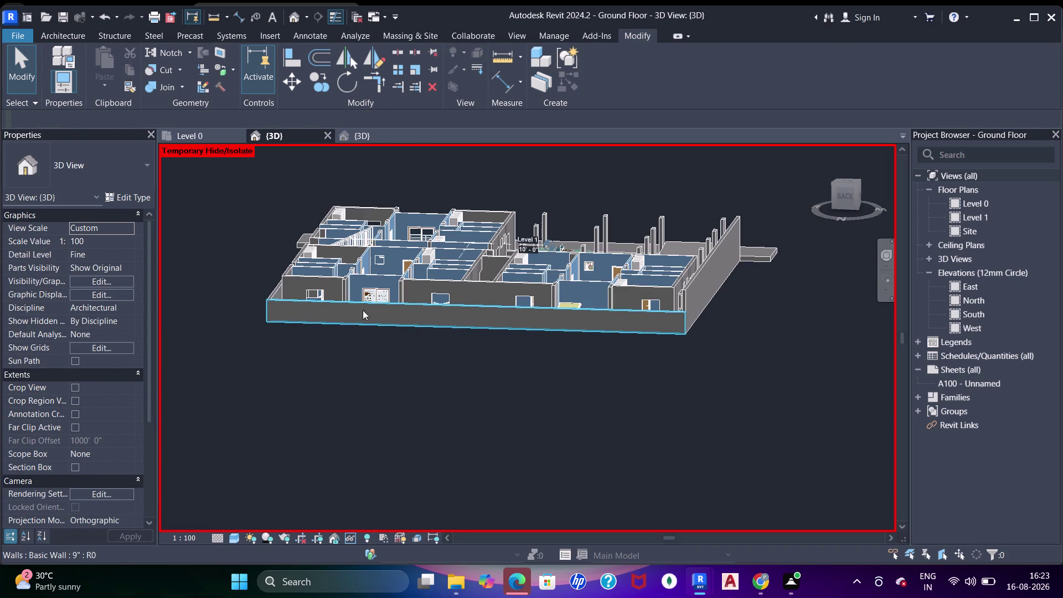
click(271, 290)
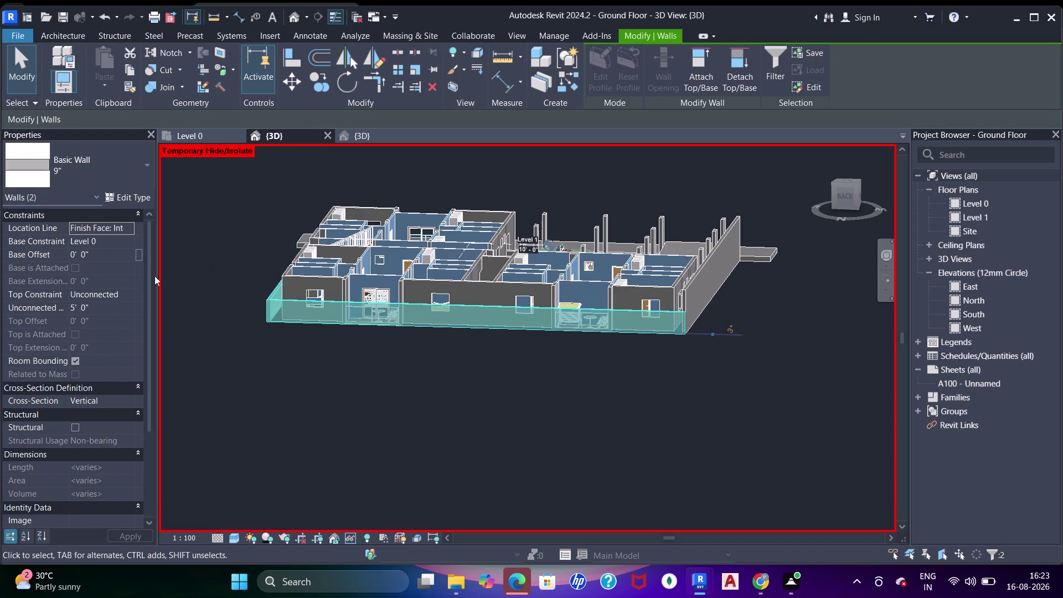
click(126, 290)
click(115, 328)
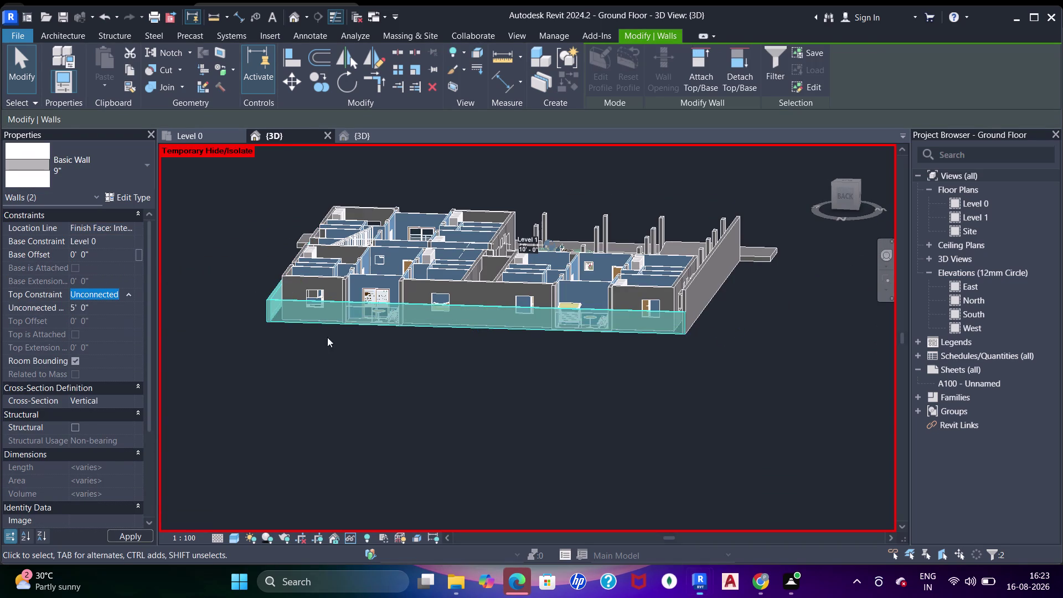
scroll(down, 3)
middle_drag(437, 335, 706, 347)
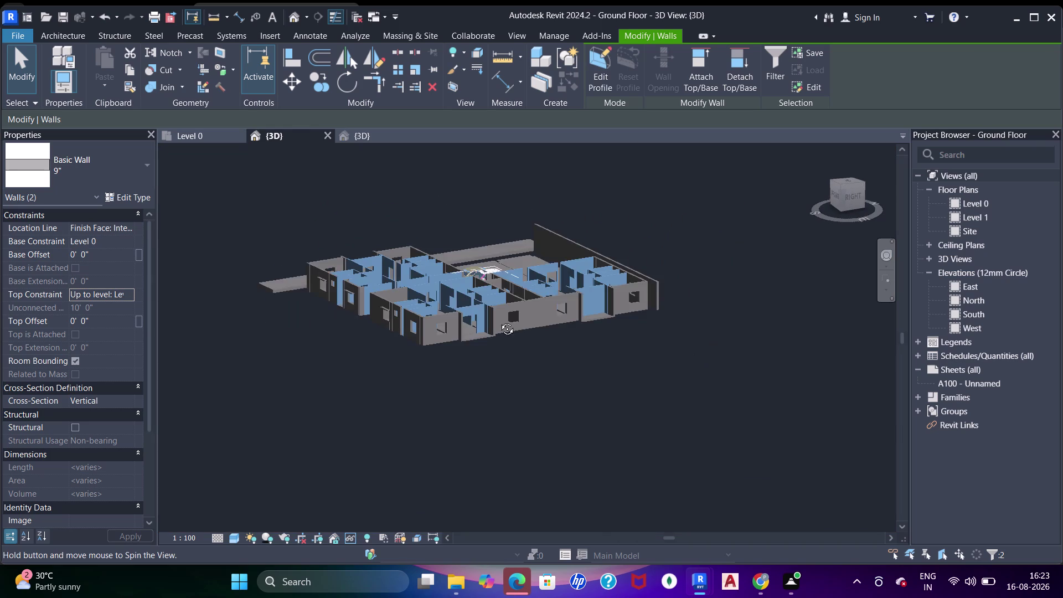
middle_drag(442, 312, 581, 329)
middle_drag(452, 333, 479, 324)
scroll(up, 3)
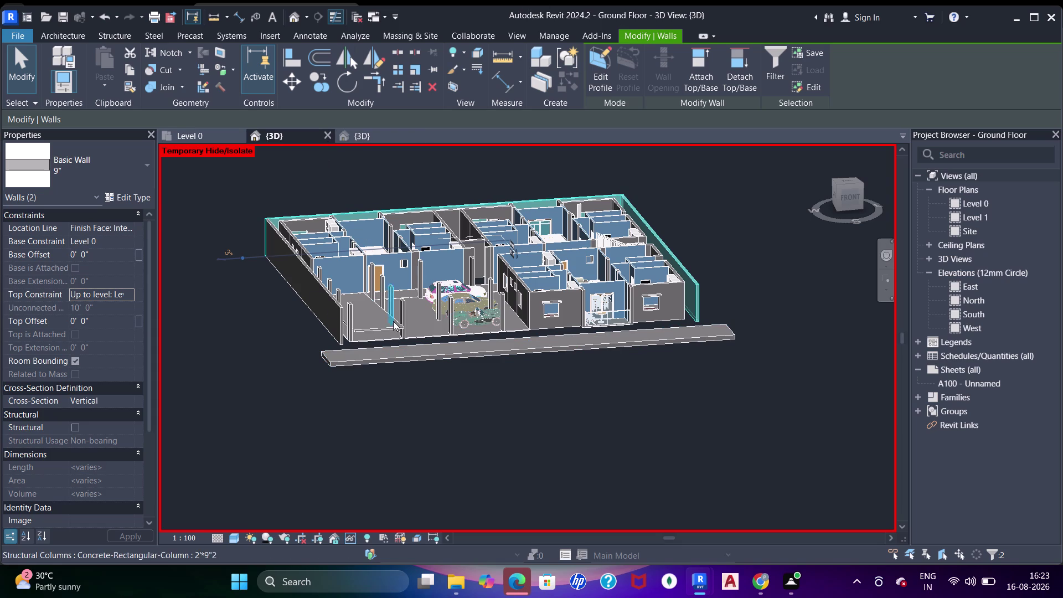
middle_drag(395, 363, 427, 340)
scroll(up, 3)
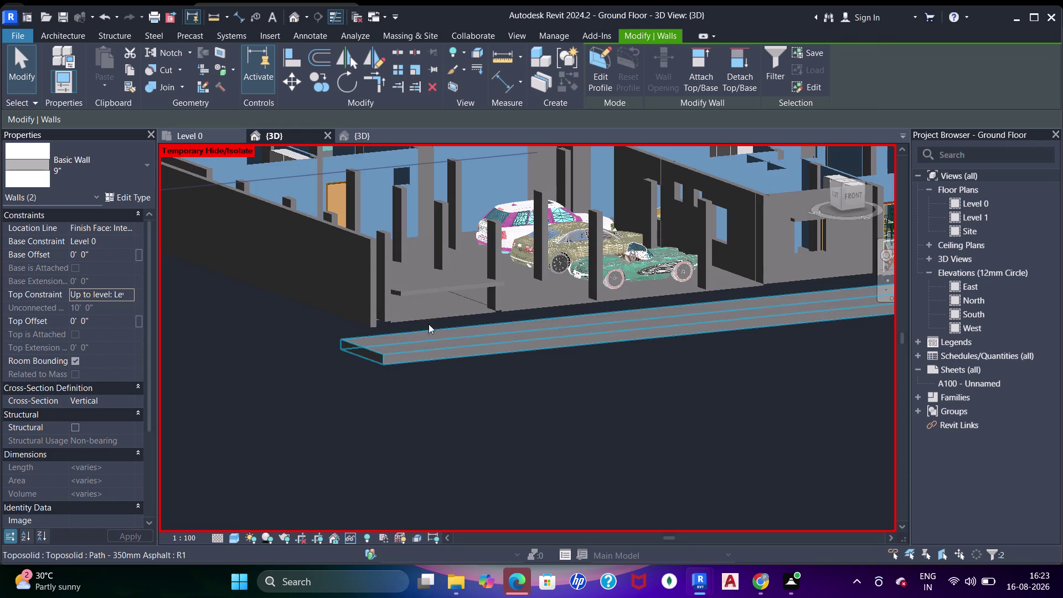
click(430, 295)
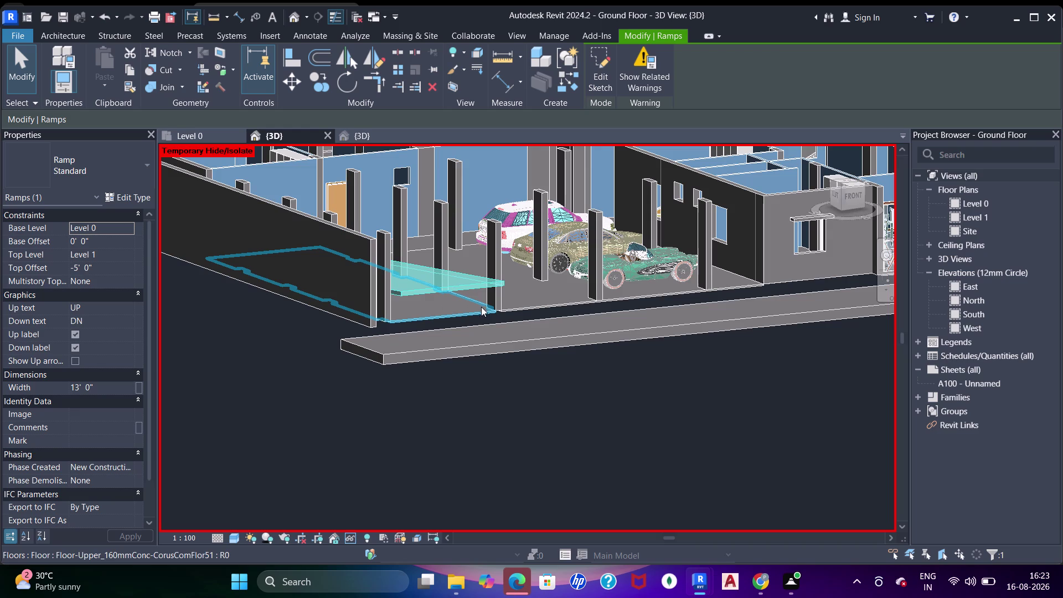
middle_drag(481, 307, 459, 365)
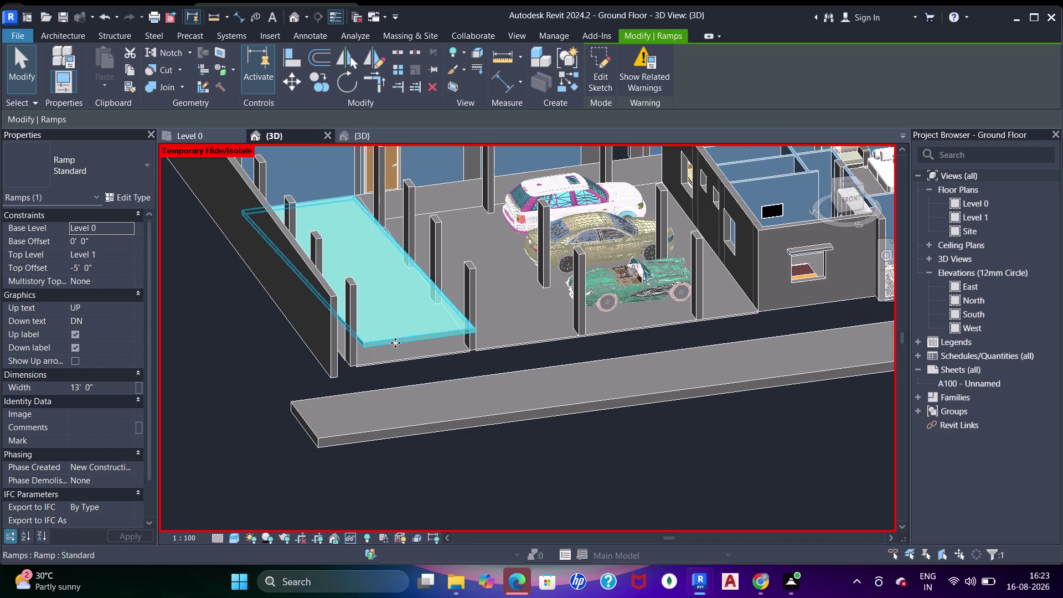
middle_drag(395, 342, 398, 337)
click(129, 195)
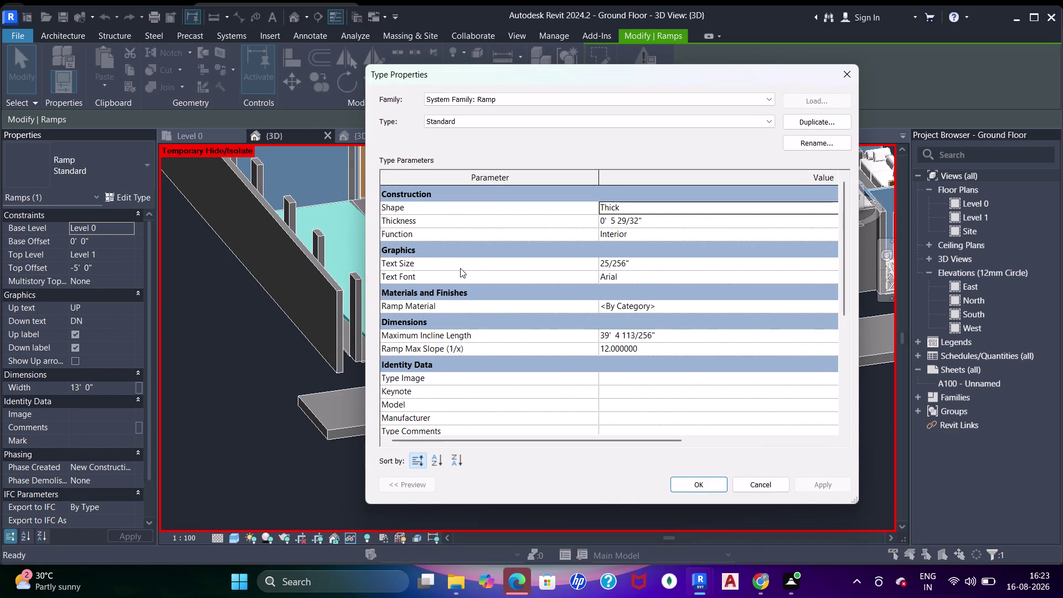
key(Escape)
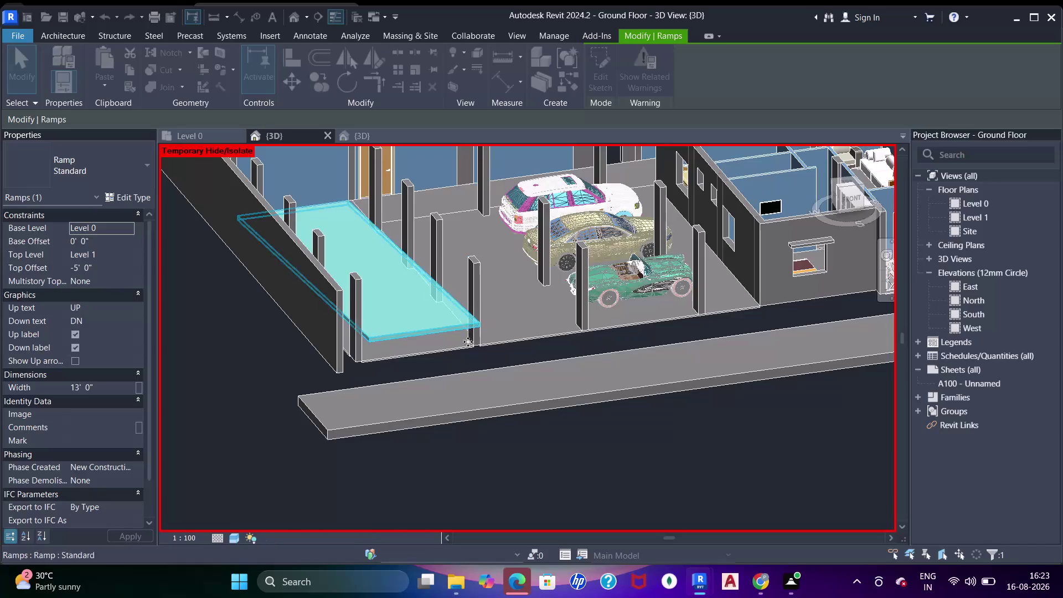
middle_drag(489, 377, 525, 300)
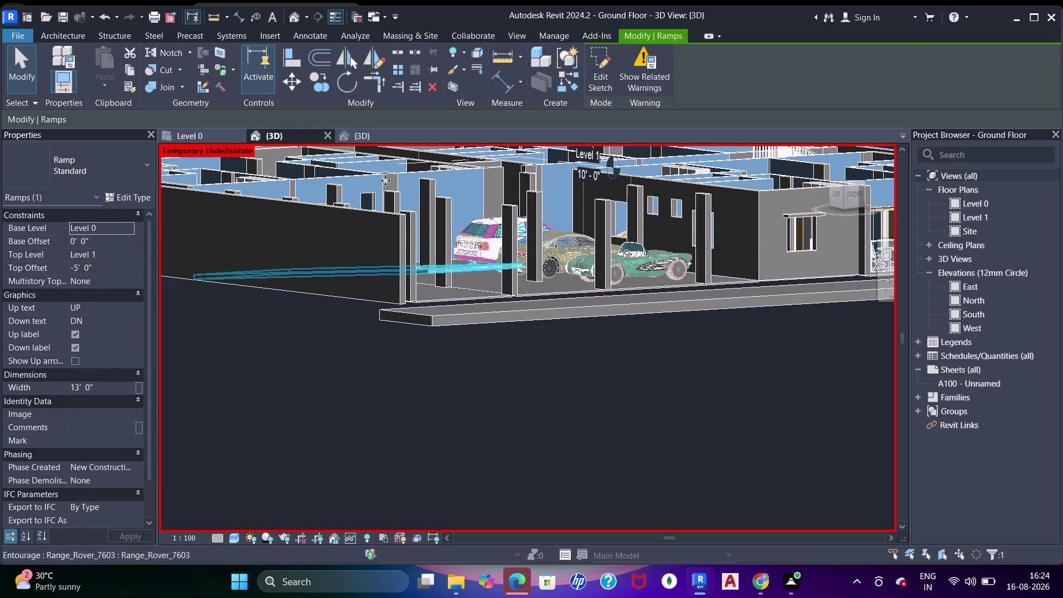
click(365, 137)
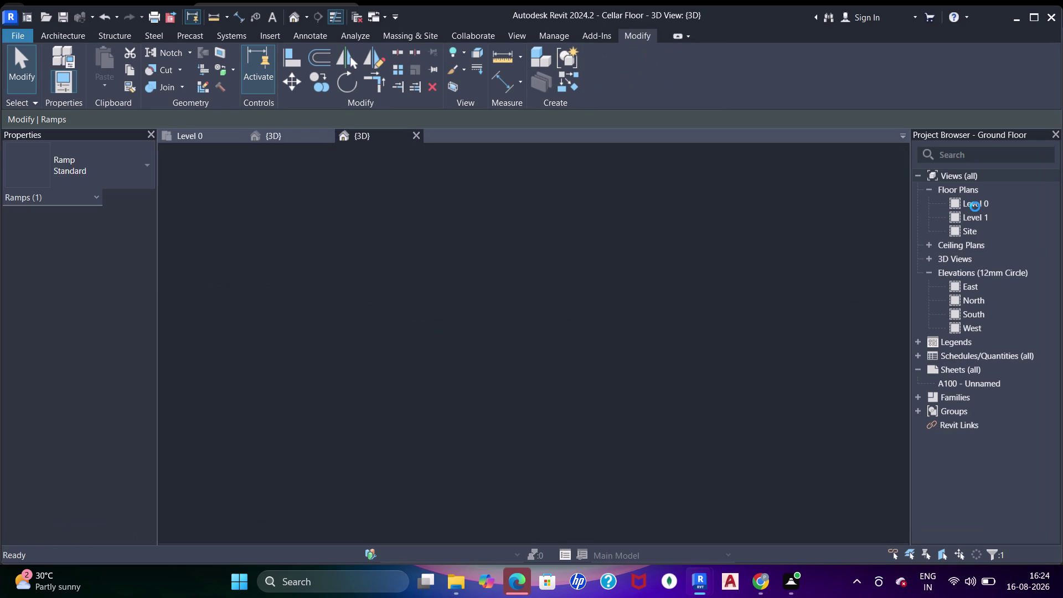
Open the cellar model's Level 0 floor plan from the Project Browser.
click(974, 204)
click(971, 203)
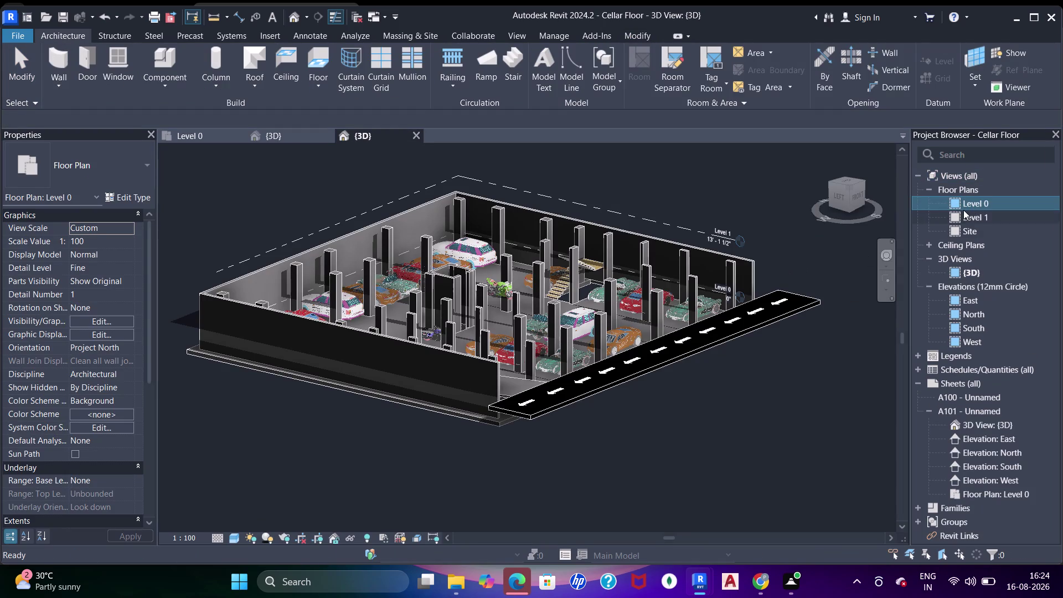
double_click(972, 207)
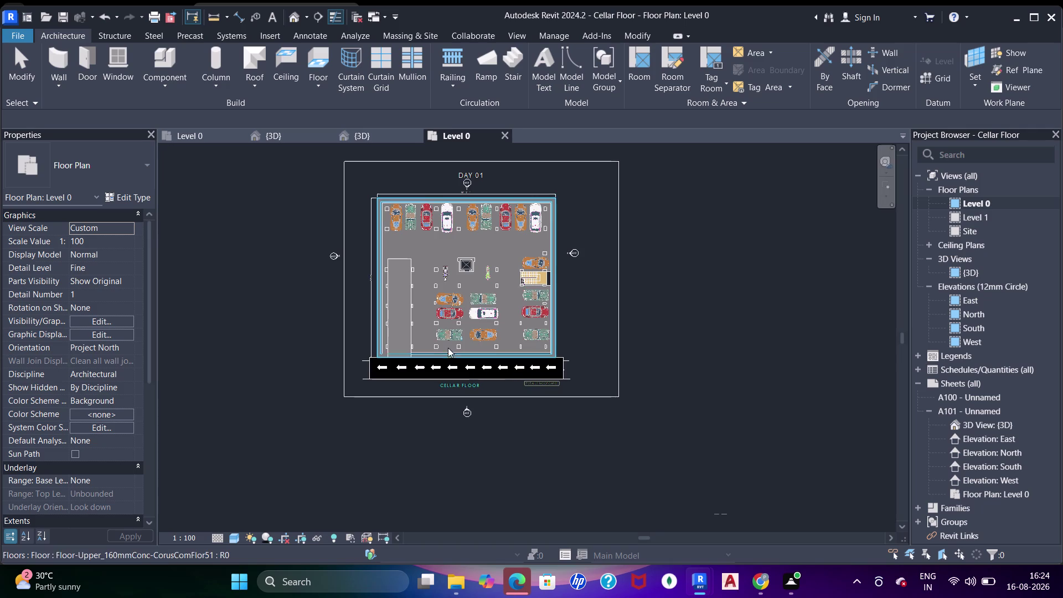
scroll(up, 3)
Check the Floors category in Visibility/Graphics (VG) and apply the settings.
text(v)
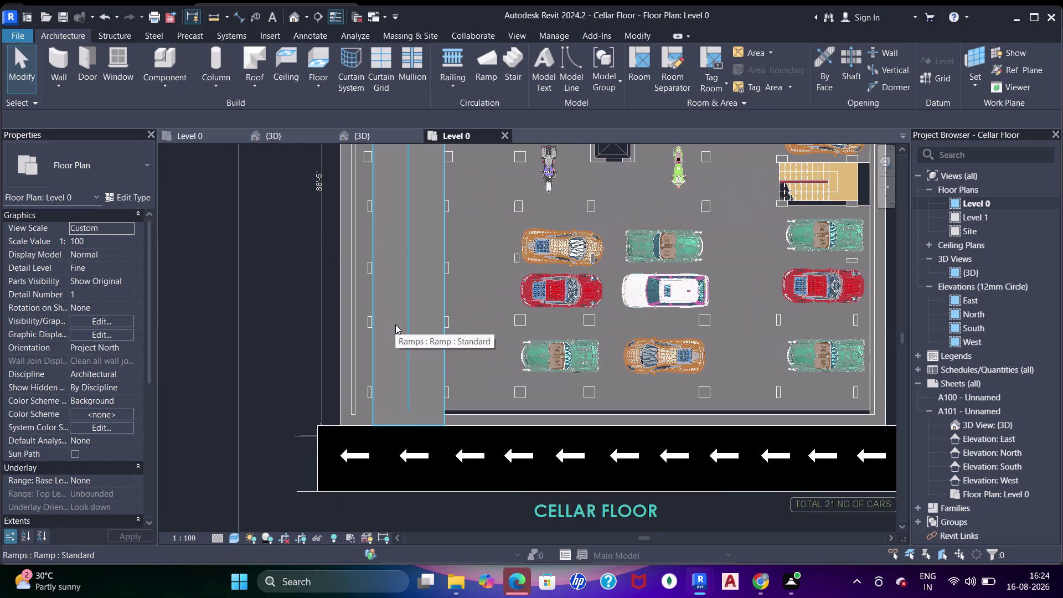
text(g)
click(428, 141)
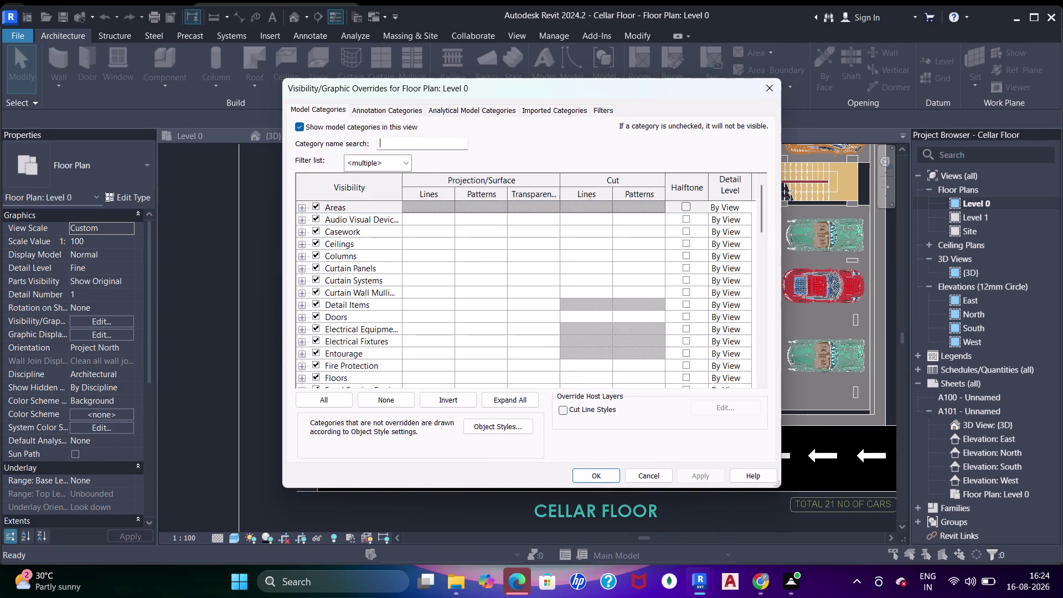
key(f)
text(lo)
click(316, 204)
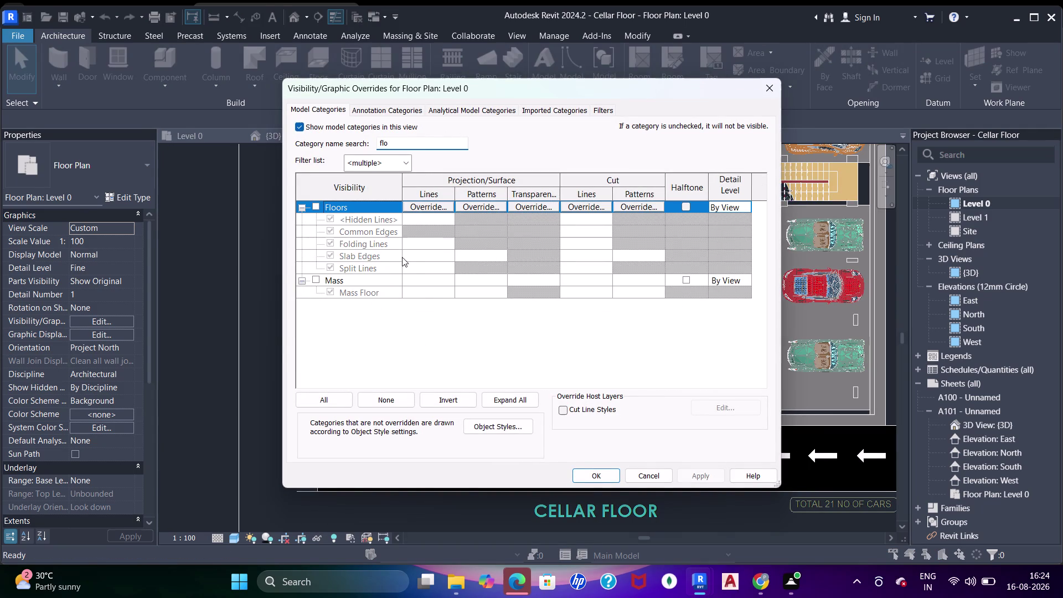
click(606, 471)
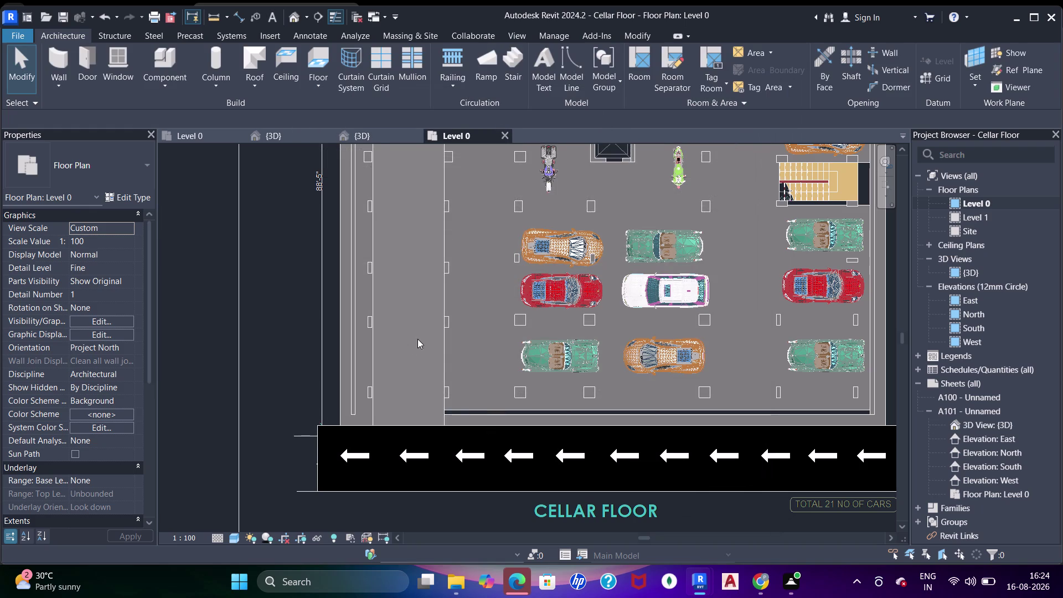
Select the ramp, temporarily hide it with HH, and pan along it.
click(431, 315)
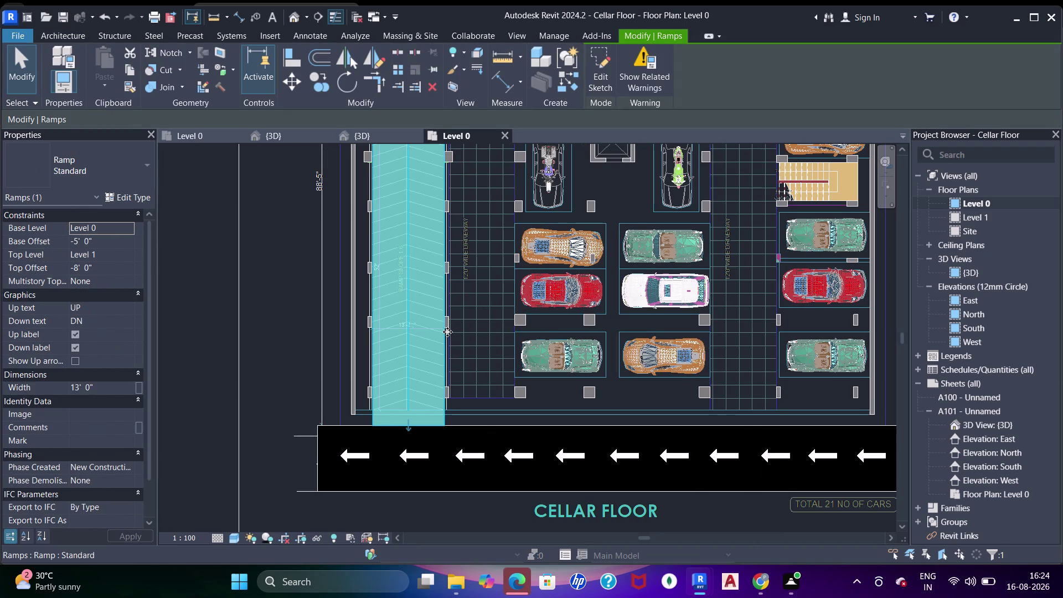
key(h)
key(h)
scroll(up, 3)
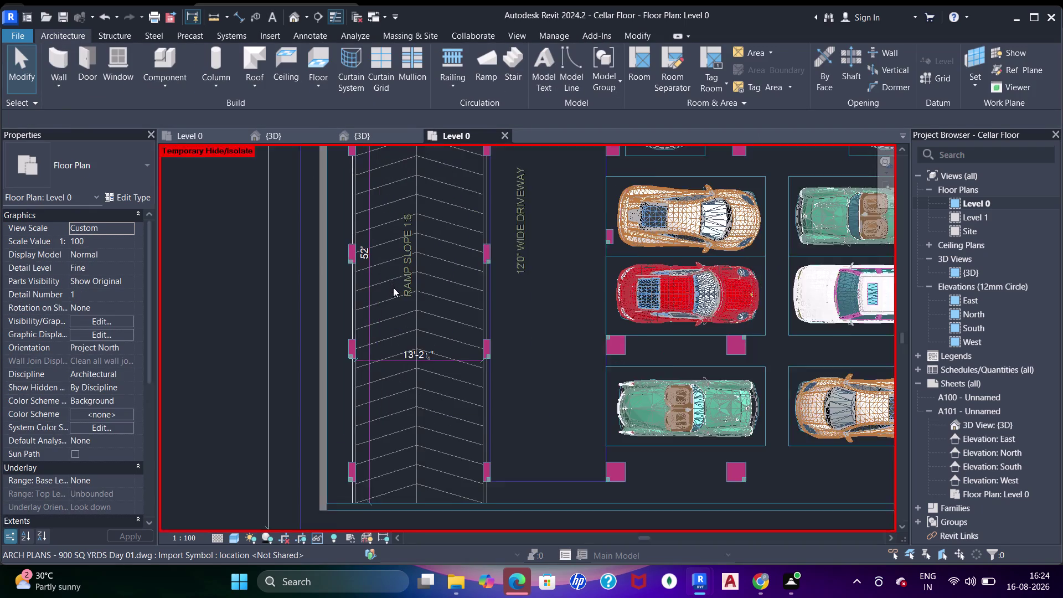
middle_drag(437, 276, 438, 285)
scroll(down, 3)
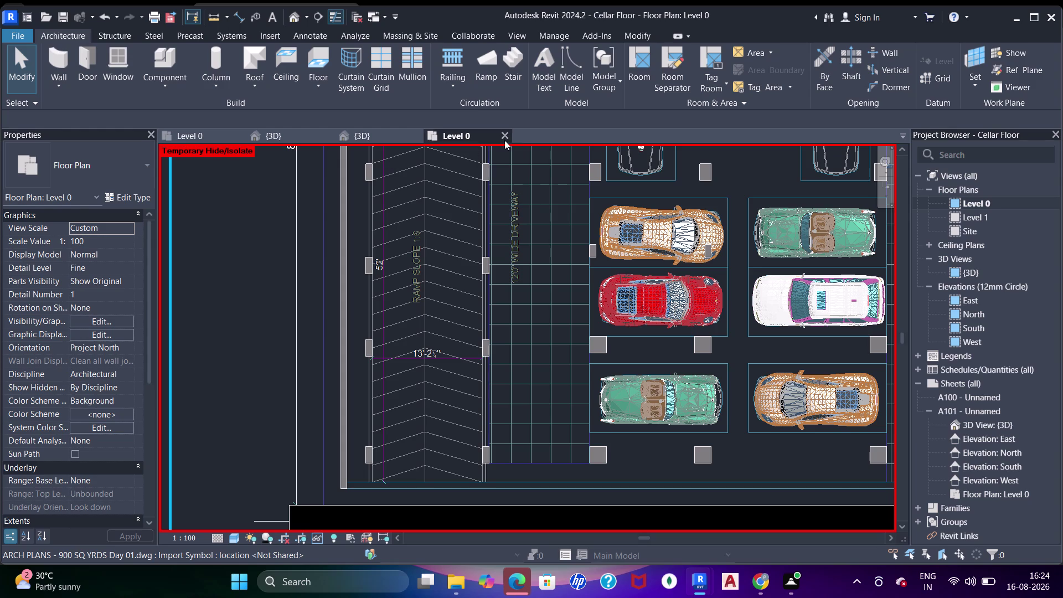
Close the cellar Level 0 plan and bring up the Ground Floor Level 0 plan.
click(500, 134)
click(272, 138)
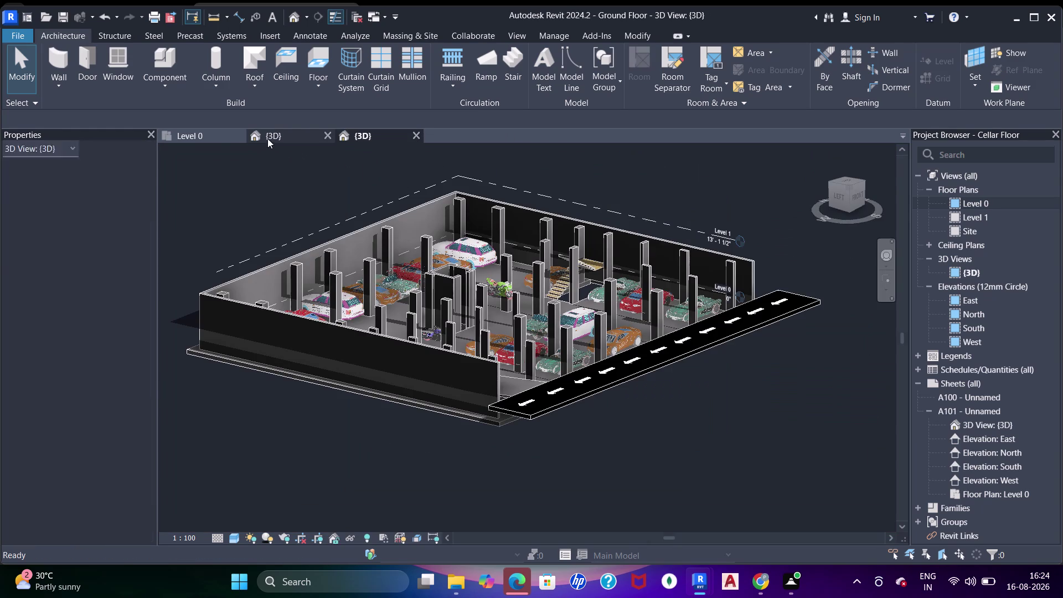
click(200, 138)
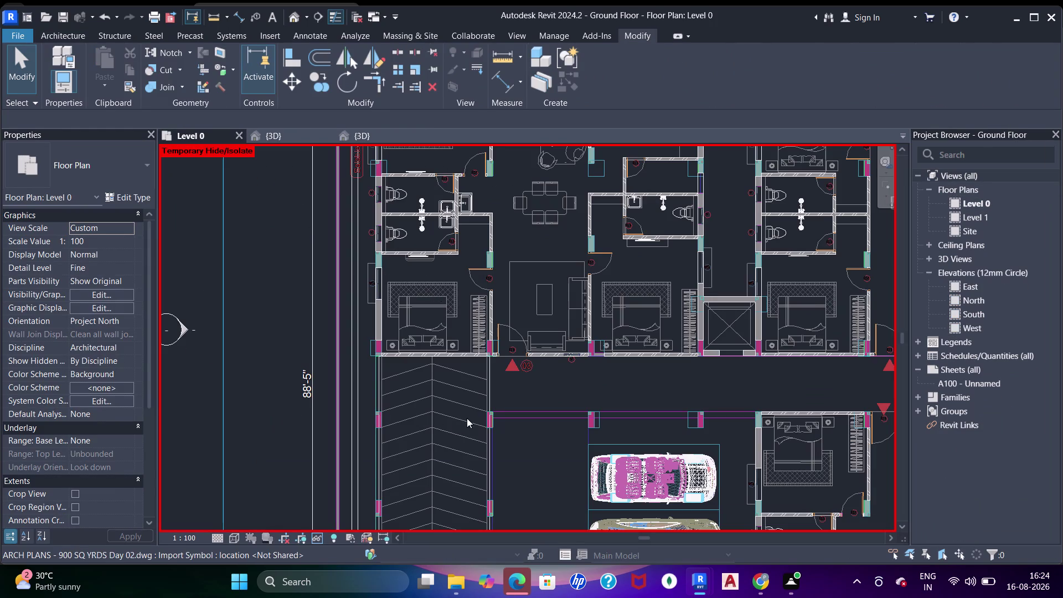
Switch to the 3D view and select the Ground Floor parking ramp.
middle_drag(467, 401, 471, 288)
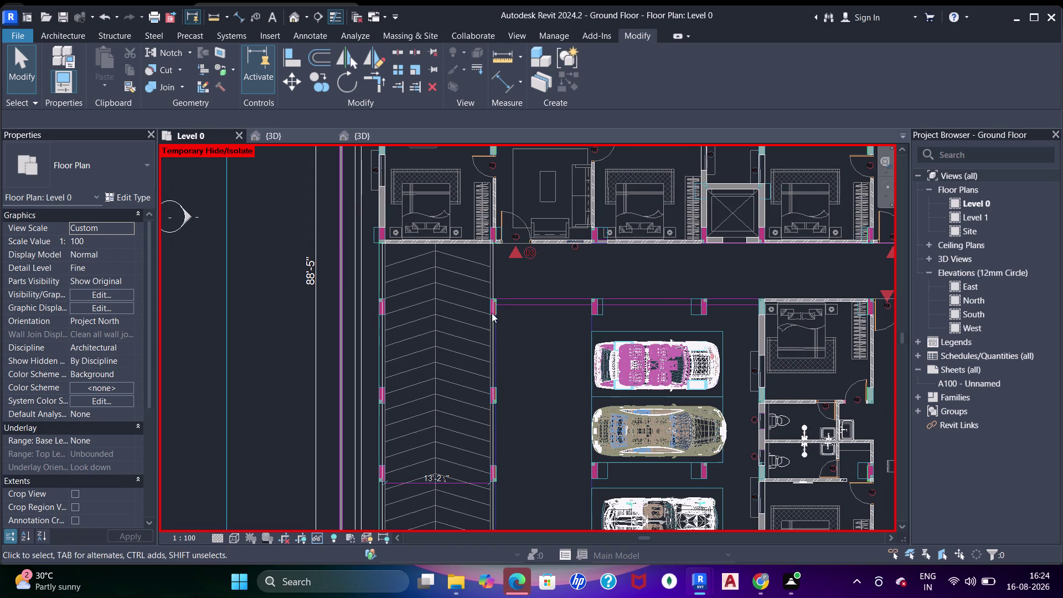
middle_drag(503, 359, 490, 257)
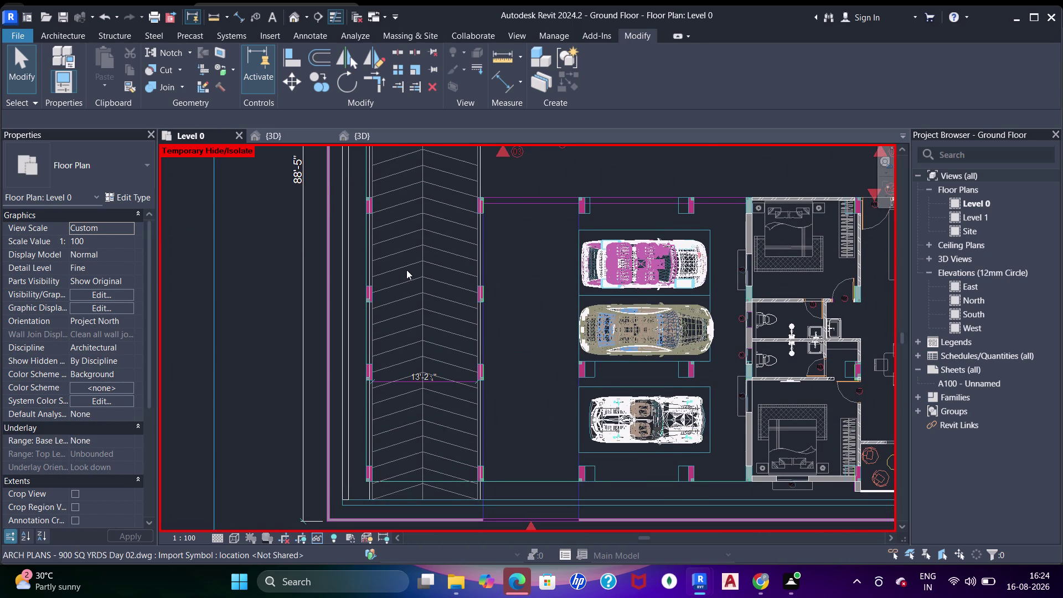
middle_drag(406, 270, 404, 292)
click(283, 144)
click(282, 139)
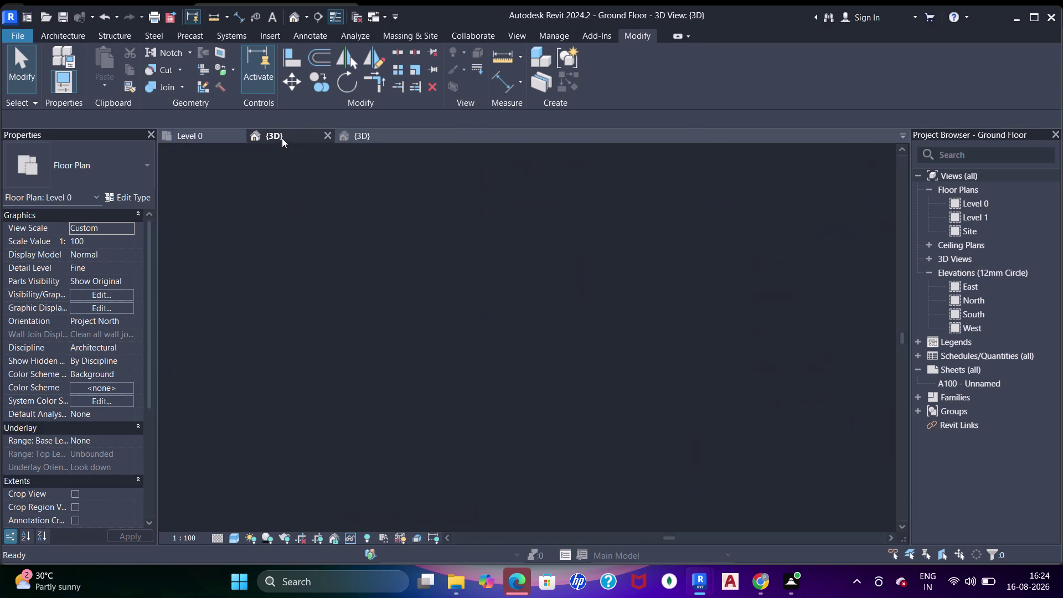
click(475, 271)
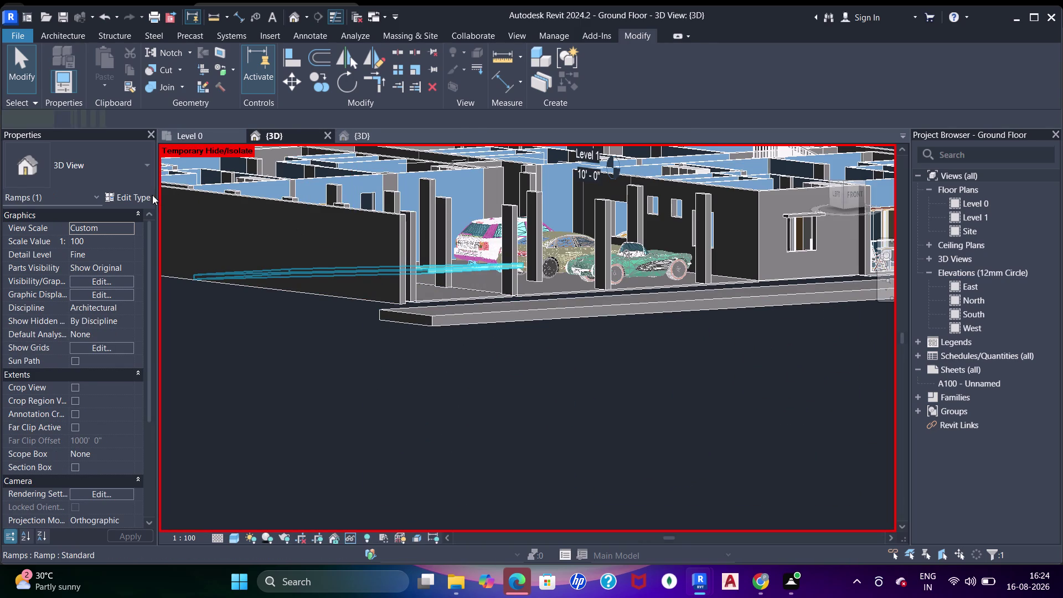
Set the ramp type's Maximum Incline Length to 0' 0" and apply it.
click(136, 197)
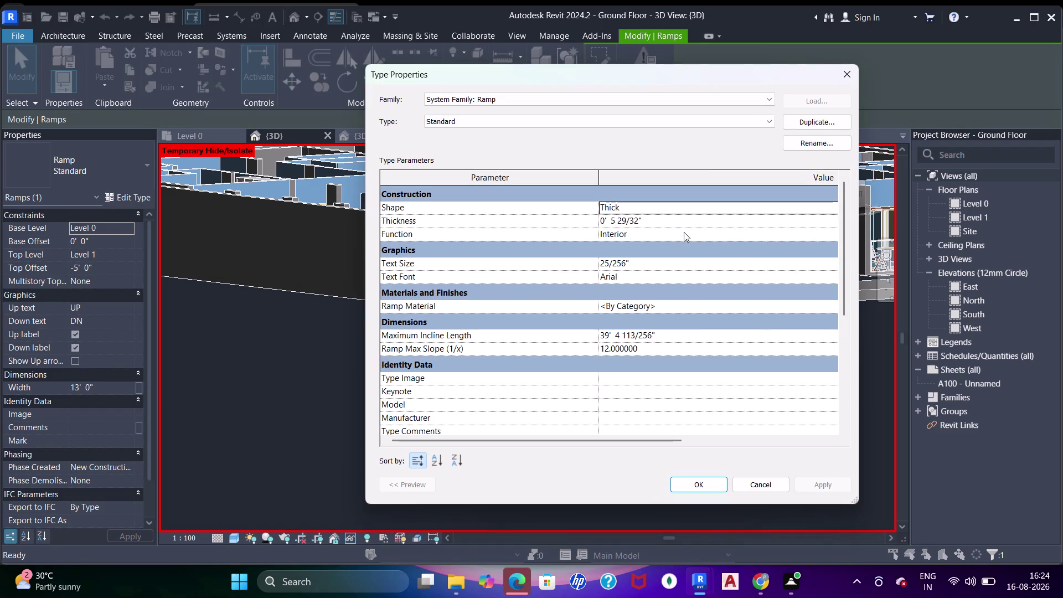
click(676, 336)
key(0)
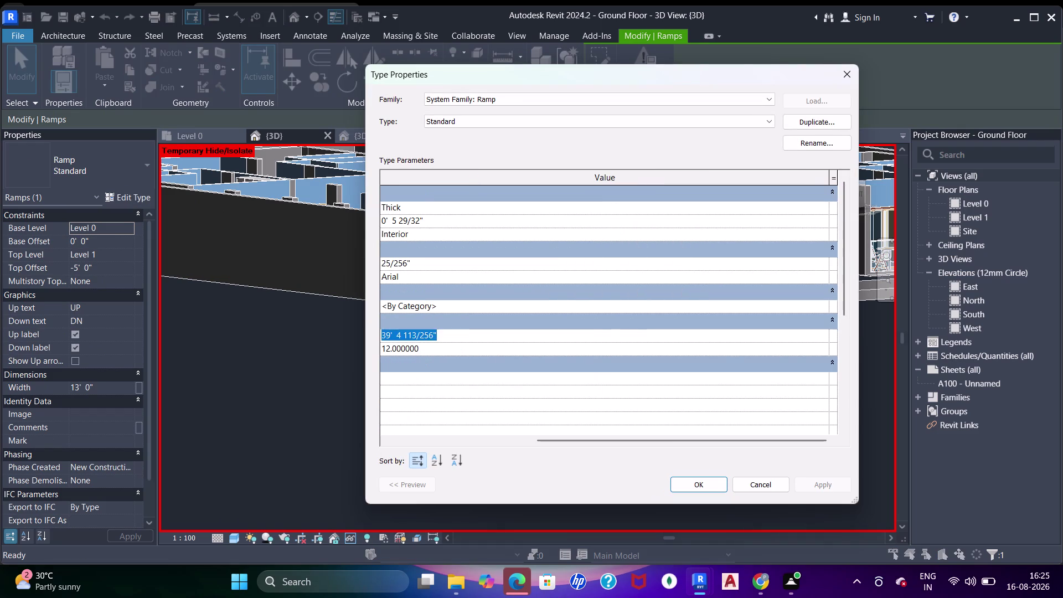
key(Return)
click(834, 480)
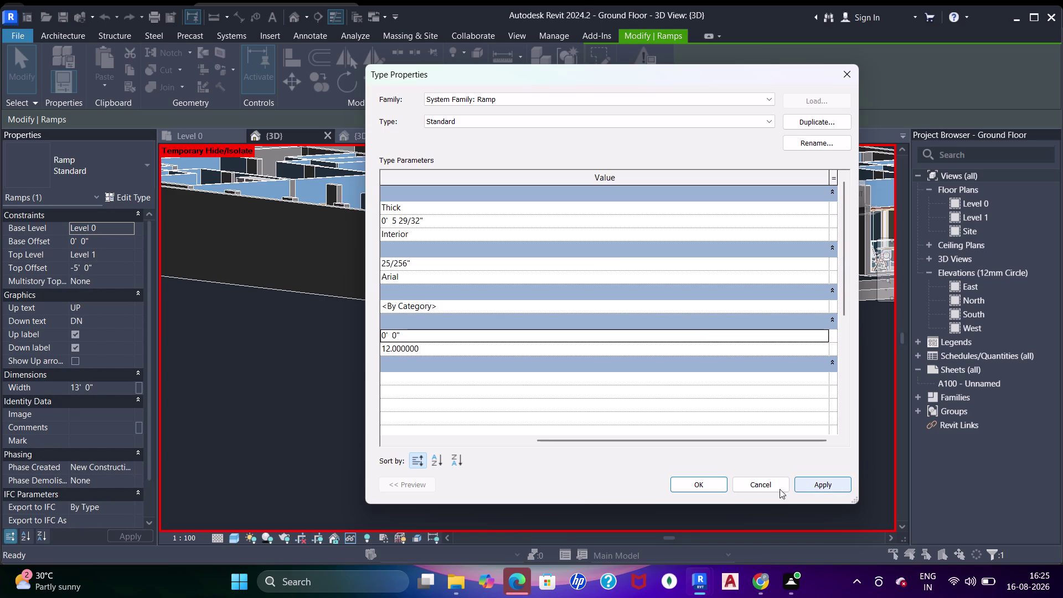
click(707, 489)
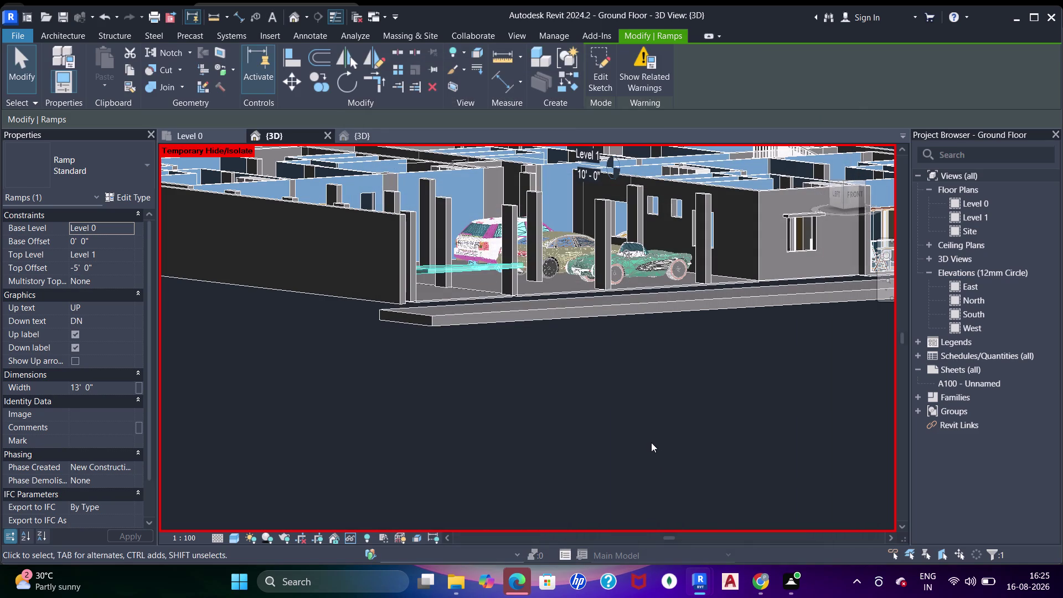
Change the ramp type's Function from Interior to Exterior.
scroll(down, 3)
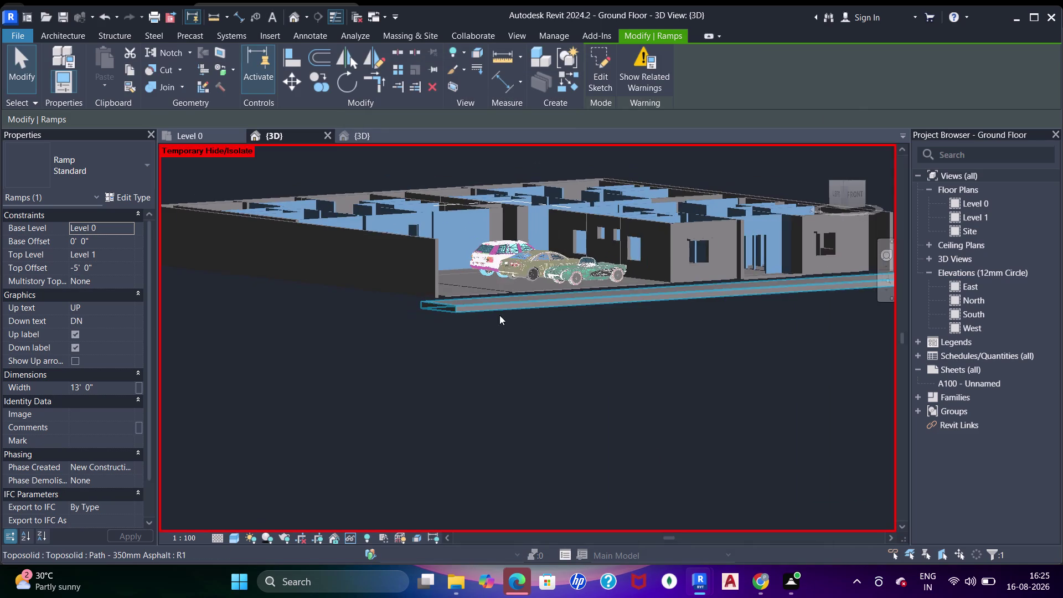
middle_drag(504, 316, 500, 364)
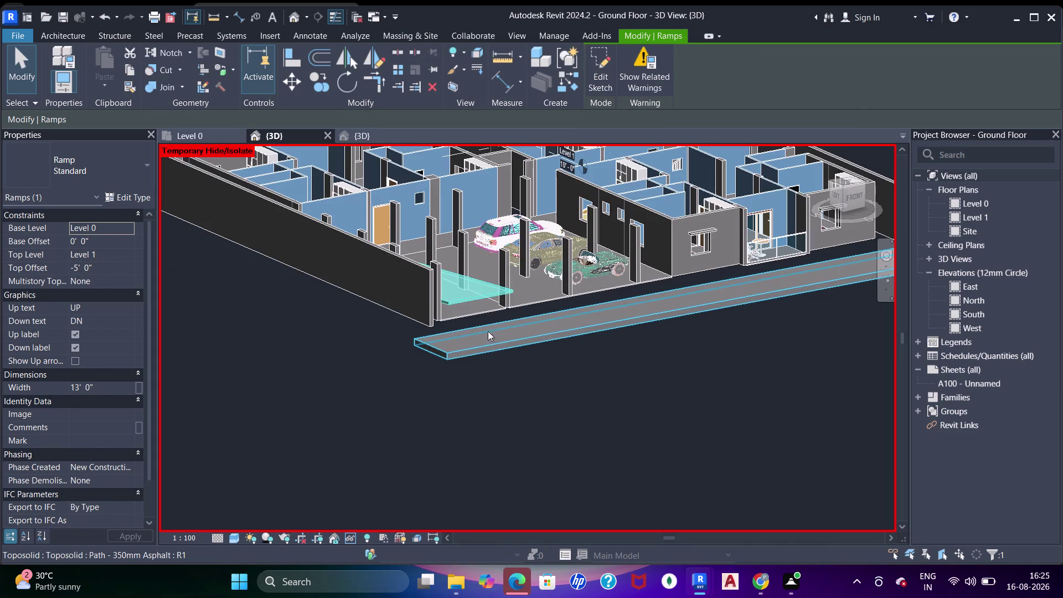
scroll(up, 3)
scroll(up, 3)
scroll(down, 3)
middle_drag(522, 330, 497, 351)
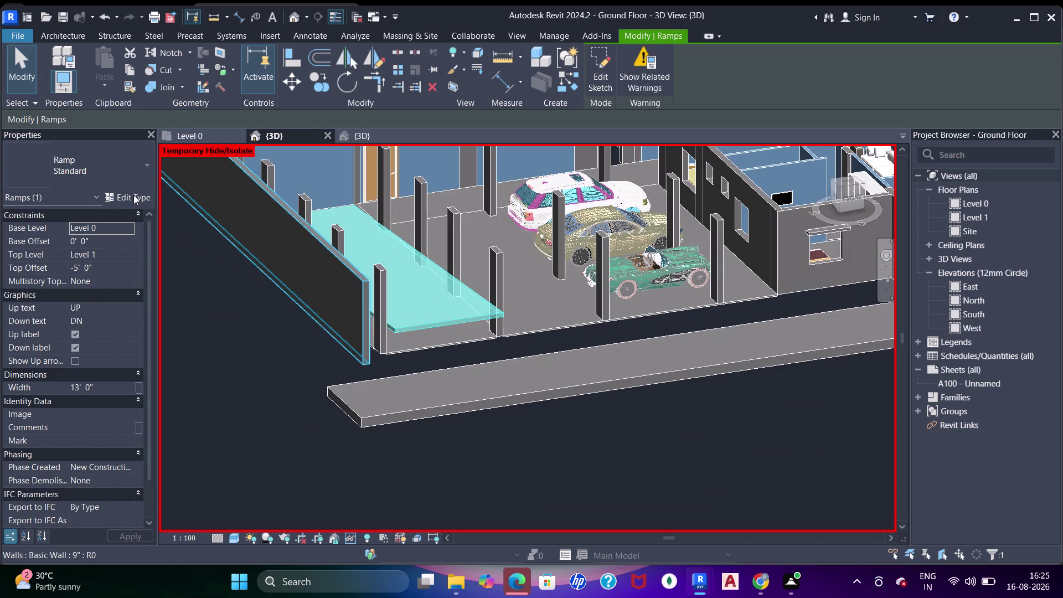
click(136, 200)
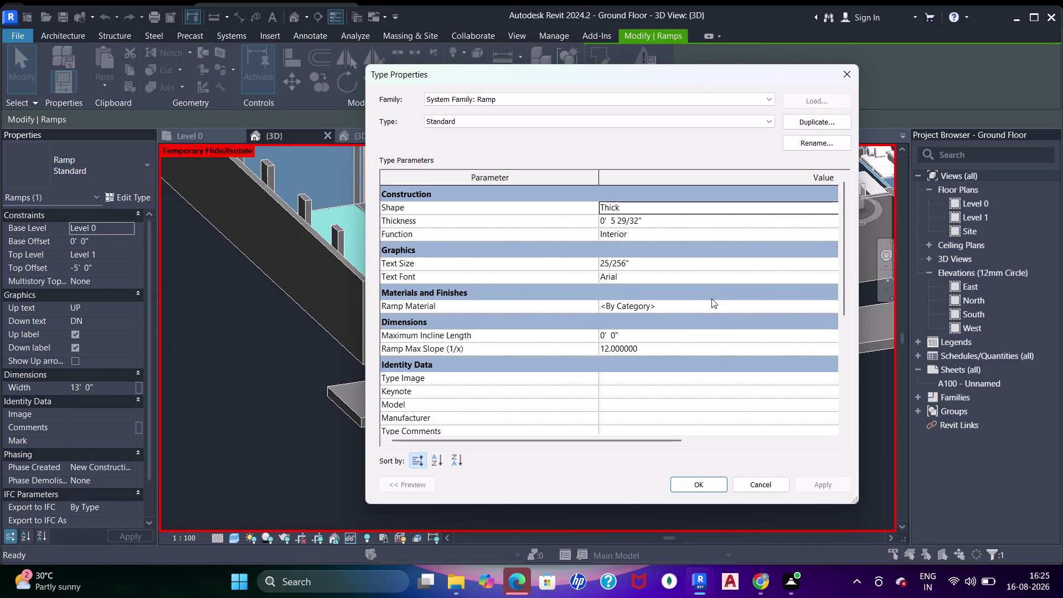
scroll(down, 3)
scroll(down, 3)
scroll(up, 3)
click(721, 237)
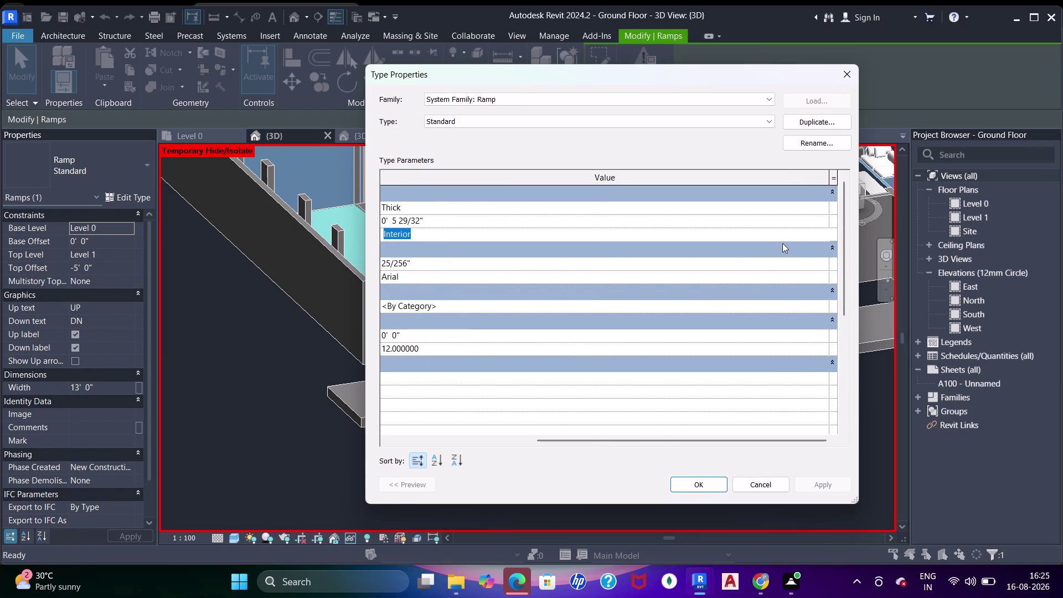
click(819, 237)
click(478, 257)
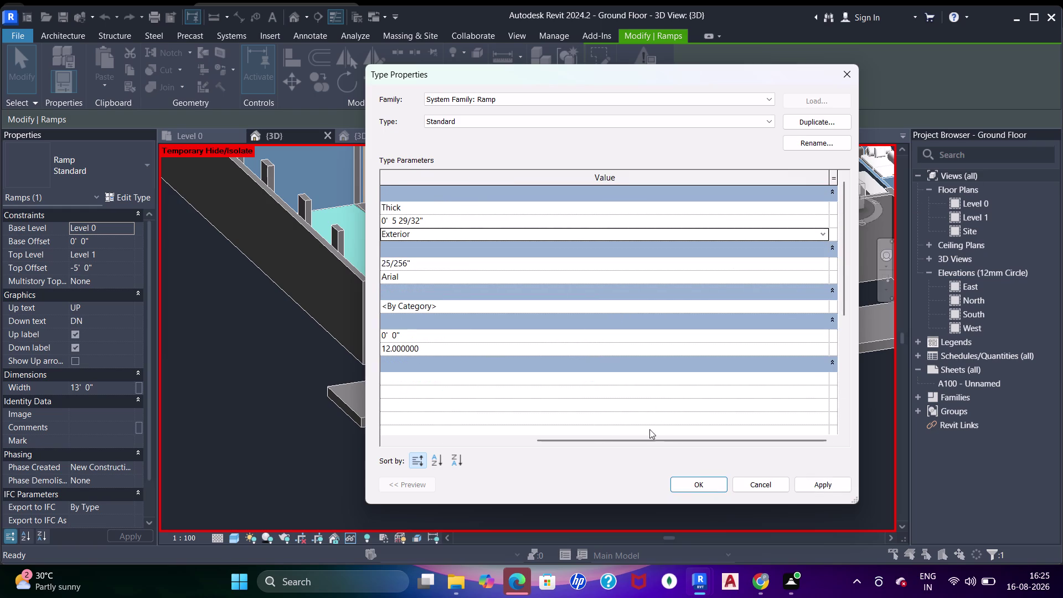
click(706, 479)
key(Escape)
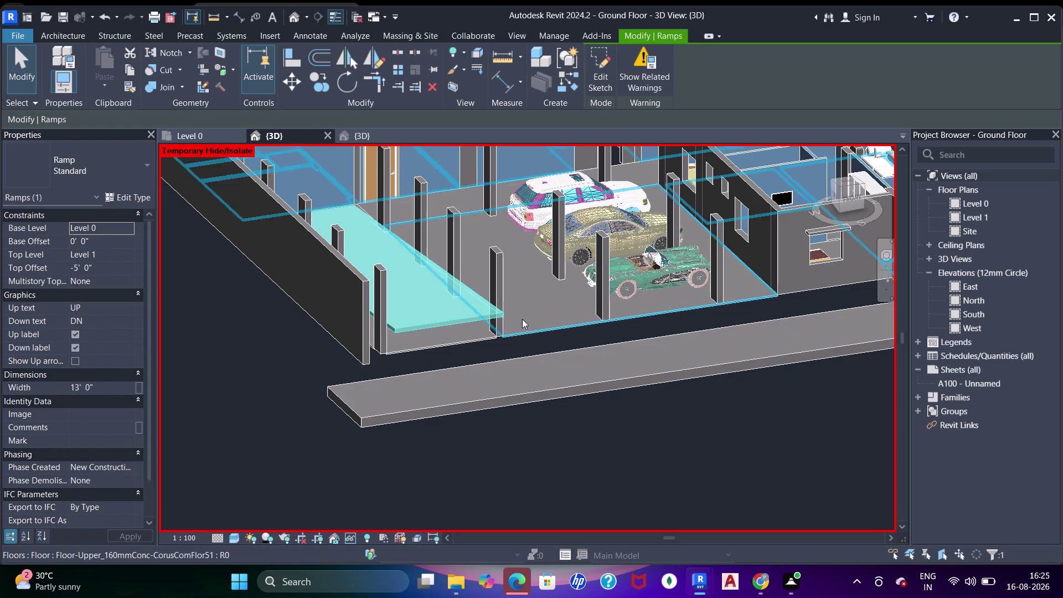
scroll(down, 3)
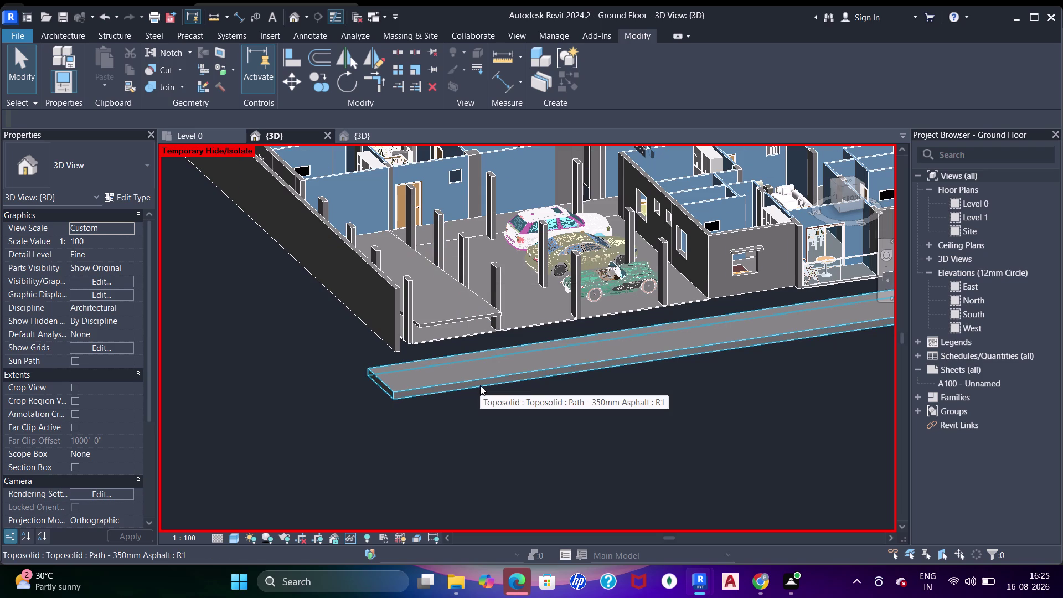
Orbit the 3D model around the ramp, parking area and road path slab, then go to Level 0.
click(474, 323)
middle_drag(521, 368, 486, 354)
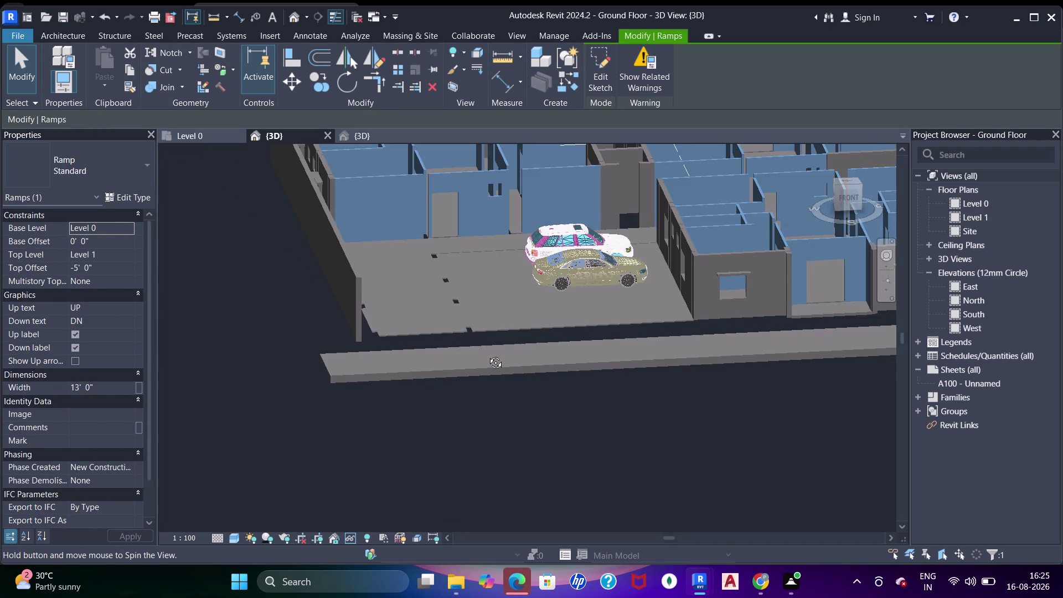
middle_click(446, 352)
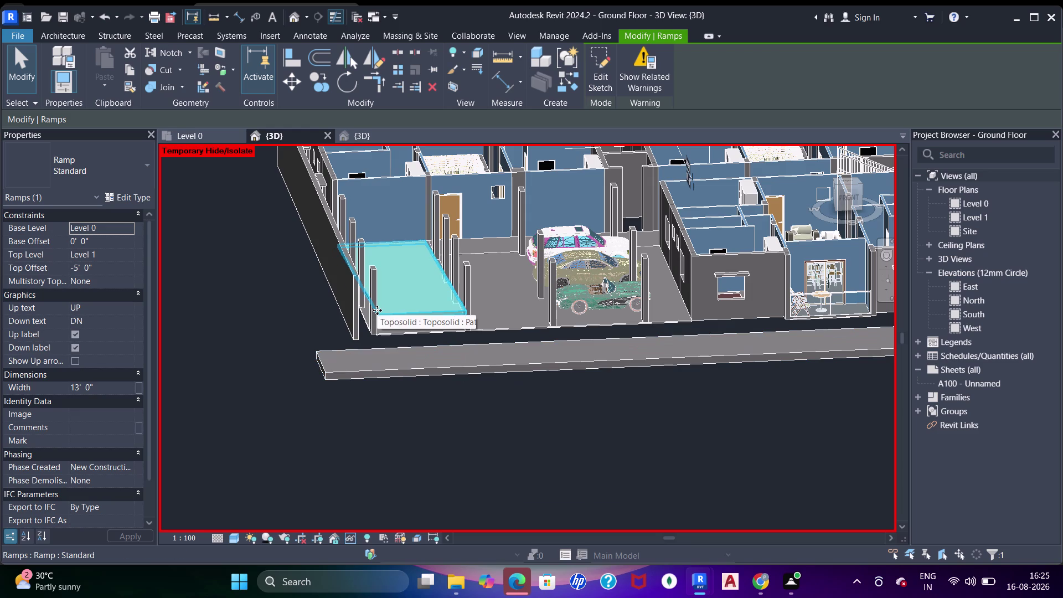
key(Delete)
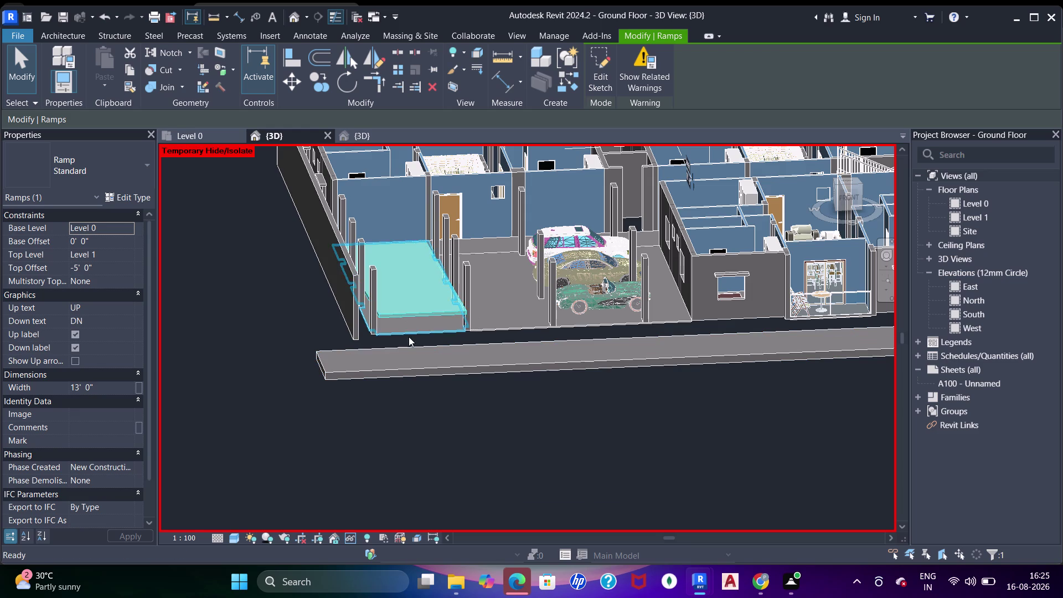
middle_click(541, 363)
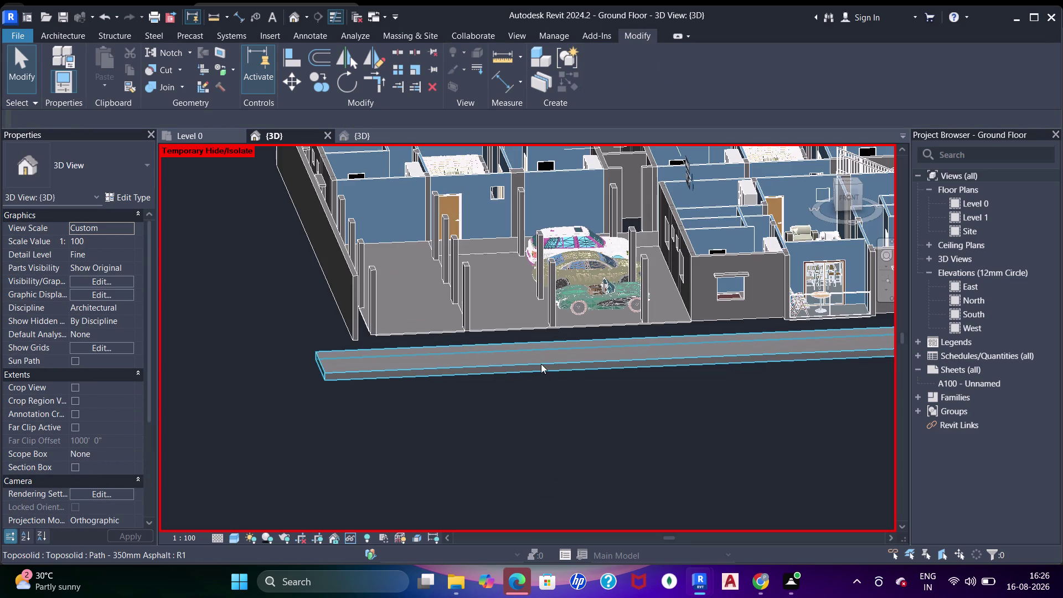
middle_drag(540, 364, 504, 401)
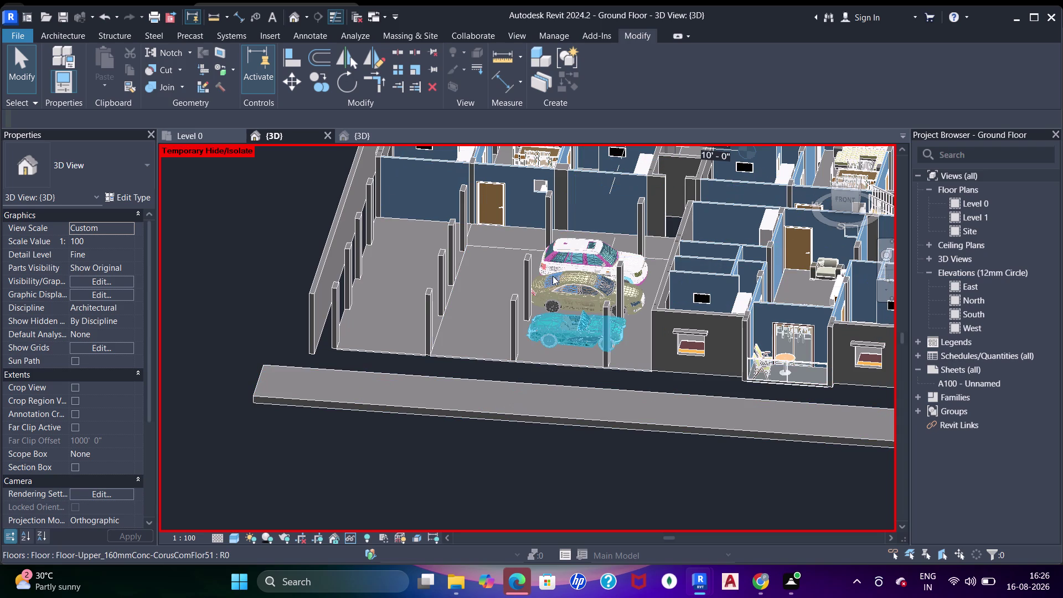
middle_drag(391, 406, 537, 323)
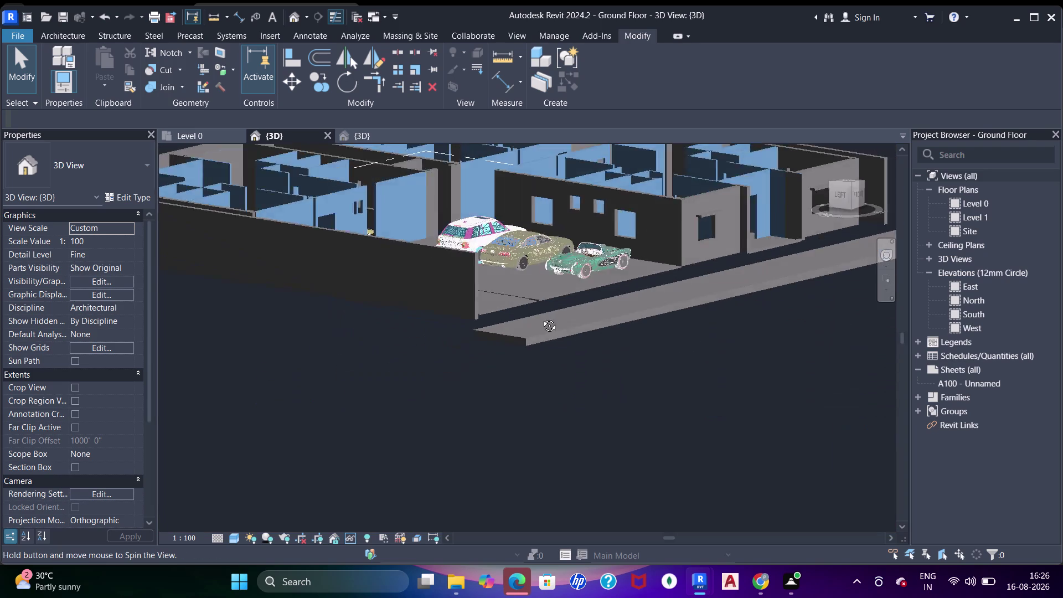
middle_drag(537, 323, 606, 315)
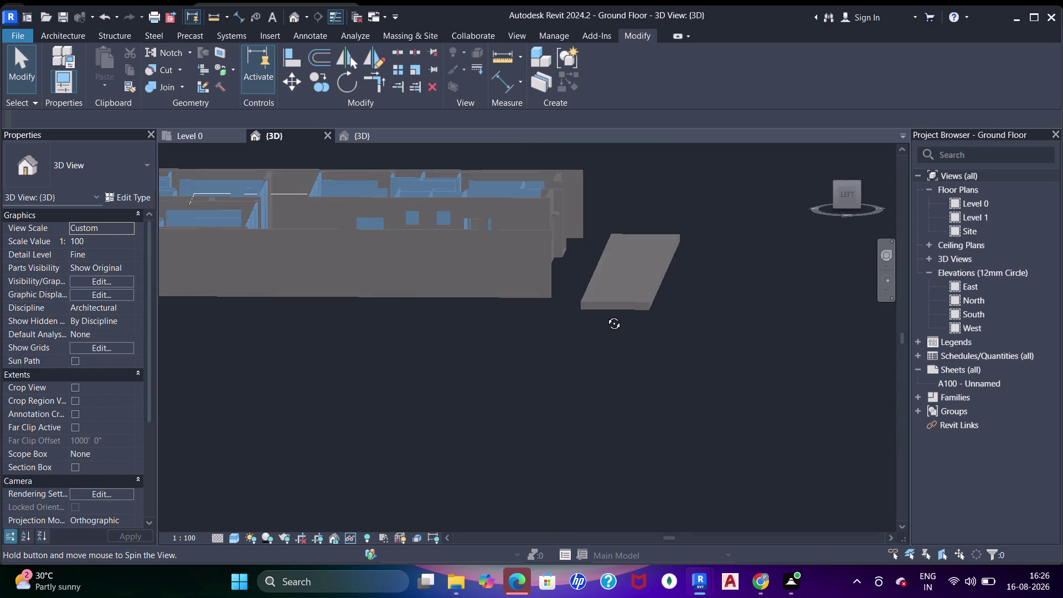
middle_drag(605, 315, 518, 386)
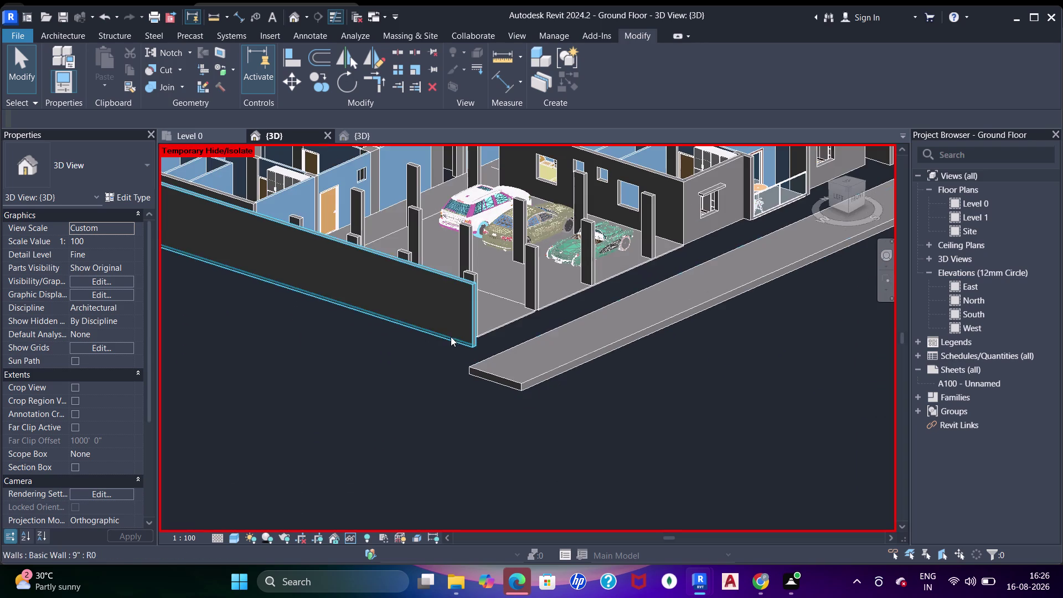
click(209, 140)
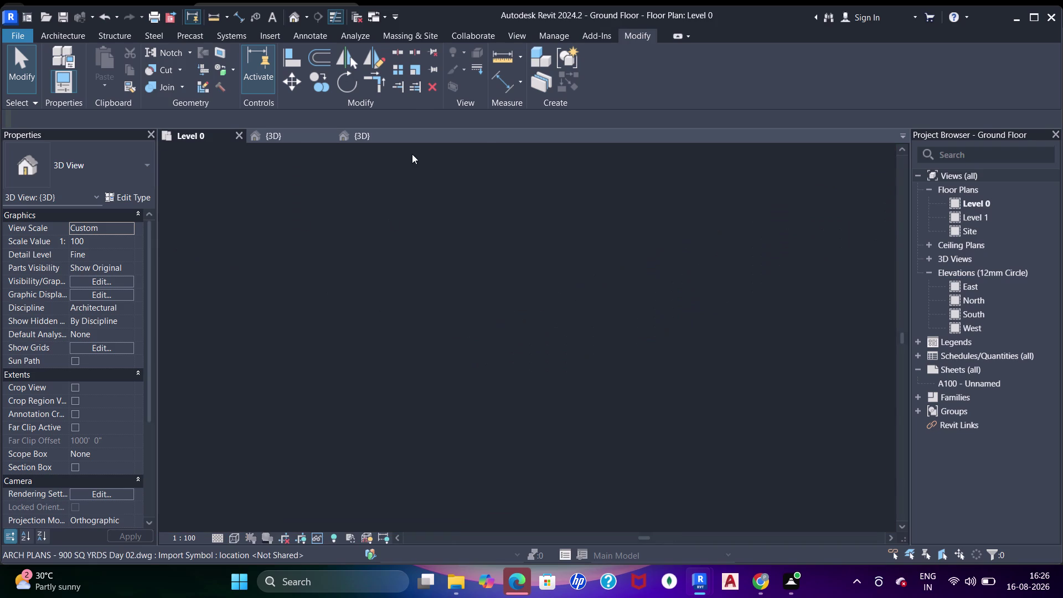
Close the Cellar Floor 3D view without saving and center the ramp and parked cars.
click(412, 137)
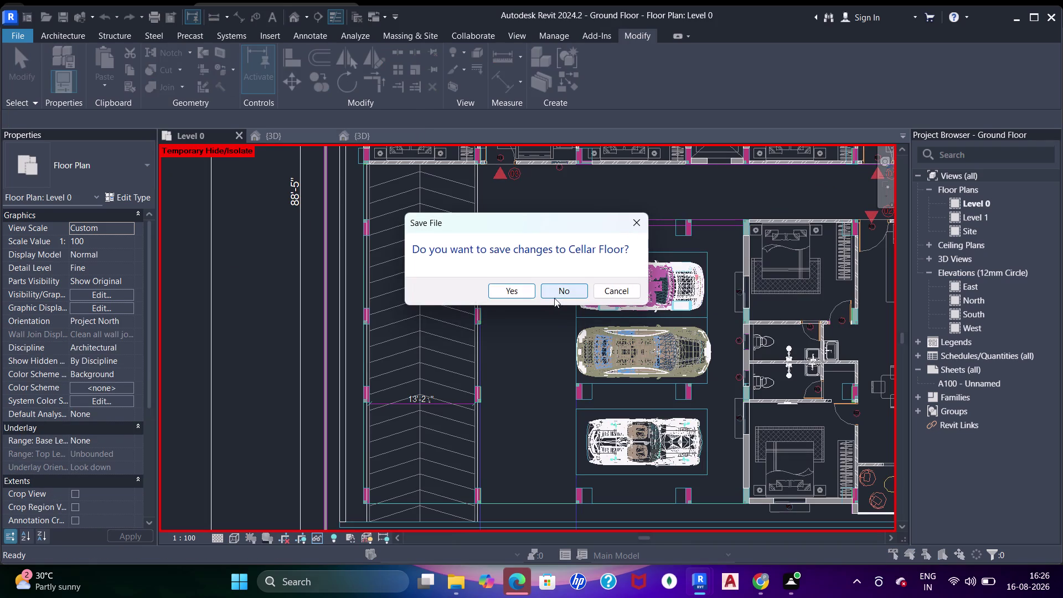
click(556, 290)
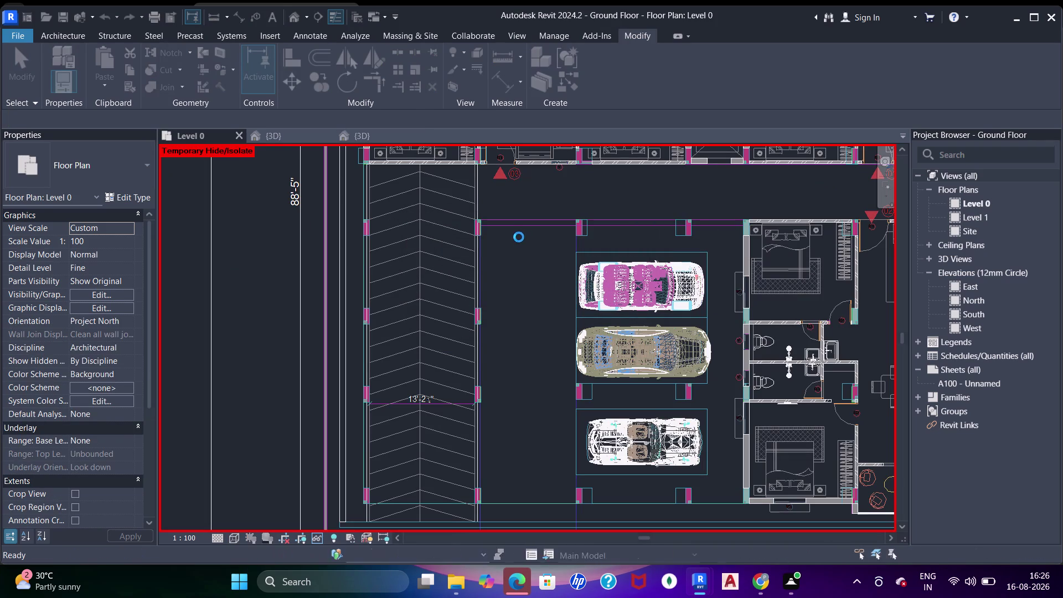
middle_drag(469, 289, 476, 298)
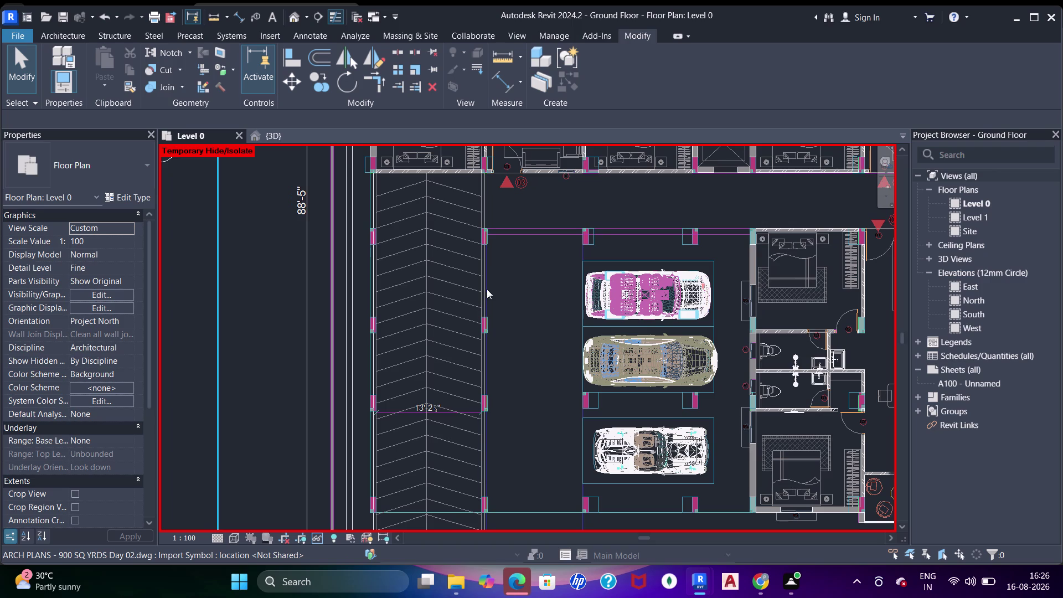
middle_drag(474, 260, 470, 193)
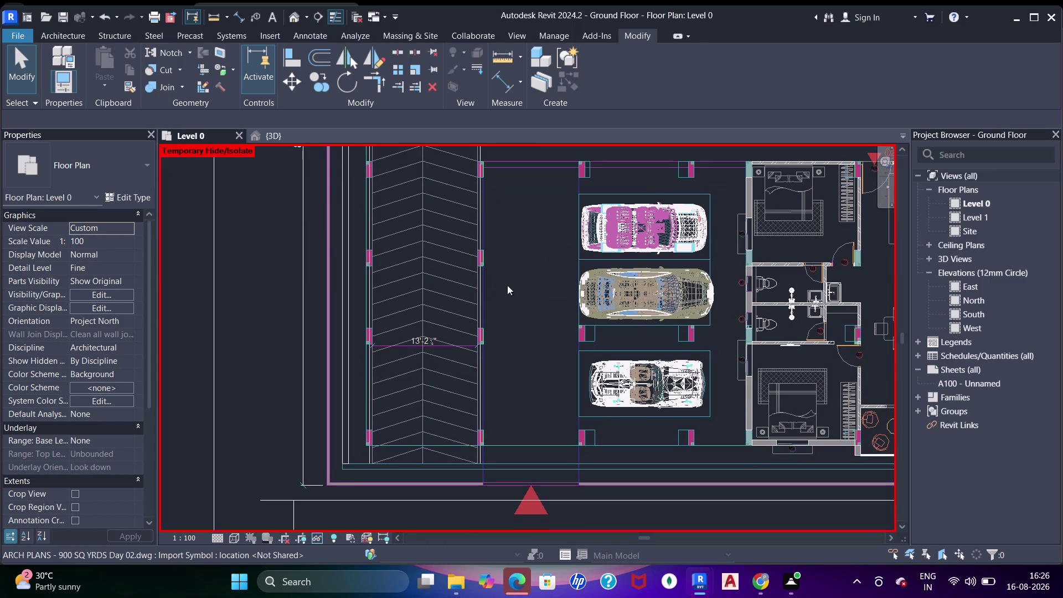
middle_drag(485, 248, 475, 294)
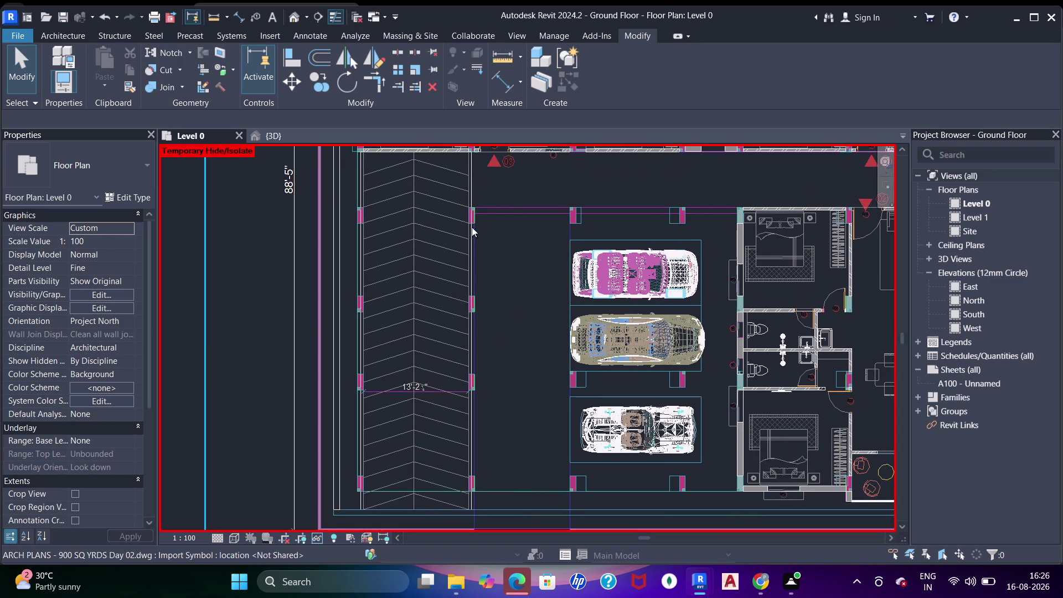
Turn on the Floors category in Level 0's Visibility/Graphics (VG) settings.
text(sd)
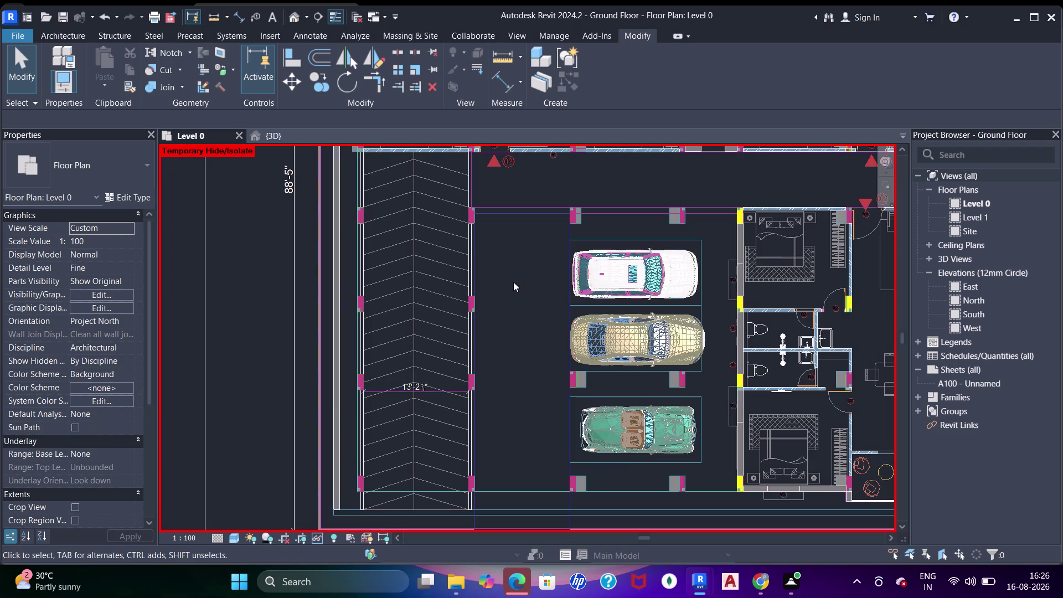
text(wf)
text(v)
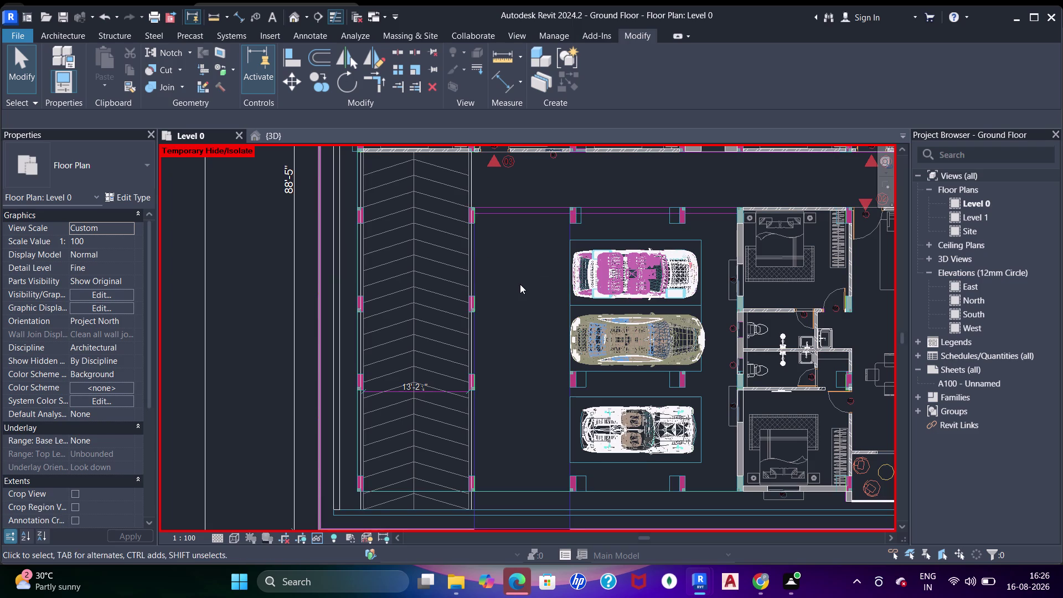
text(g)
click(453, 145)
key(f)
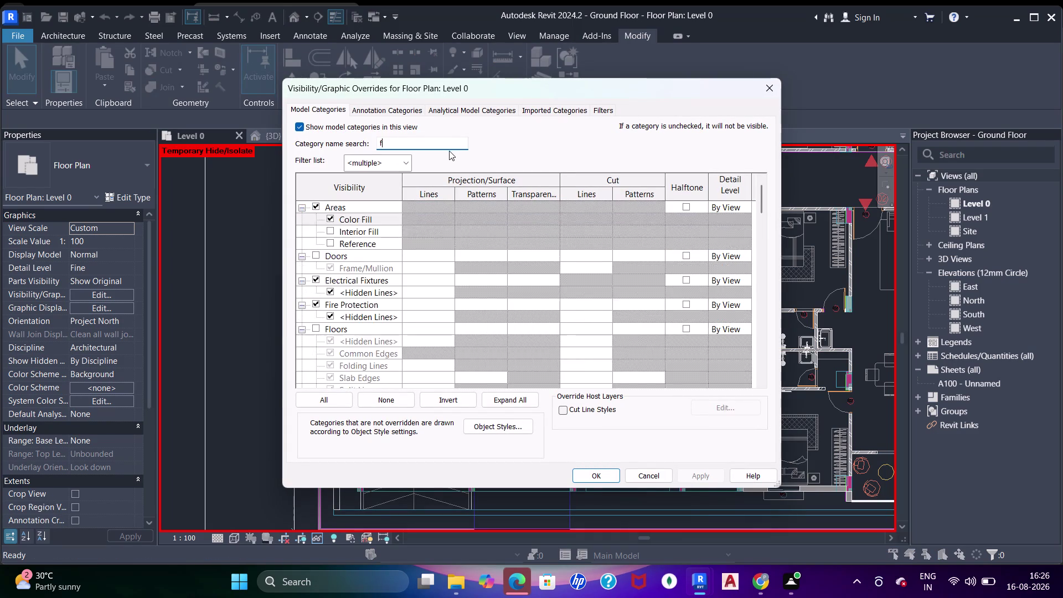
key(l)
key(o)
click(315, 205)
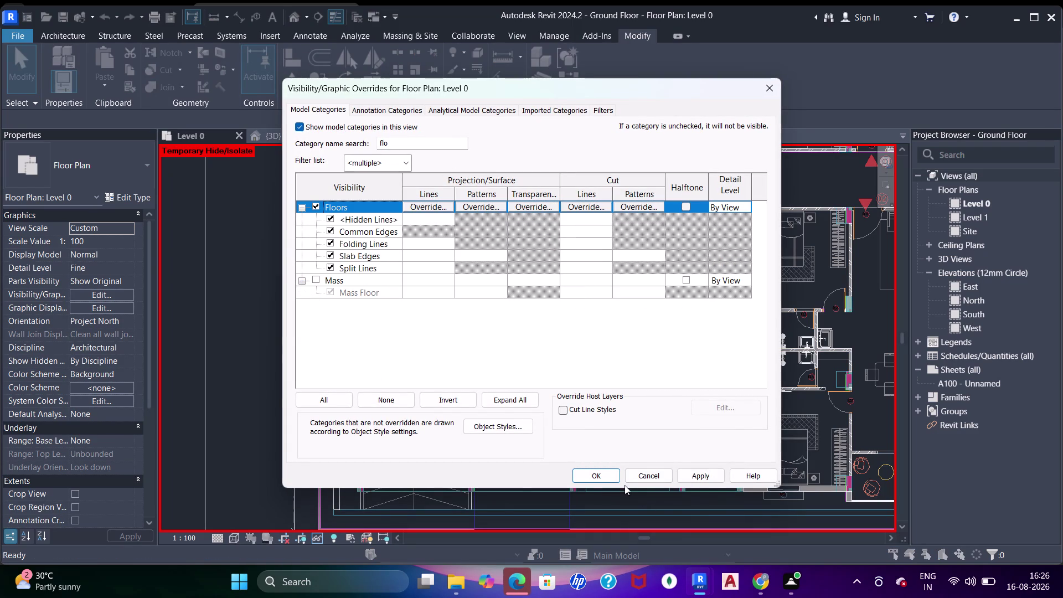
click(619, 482)
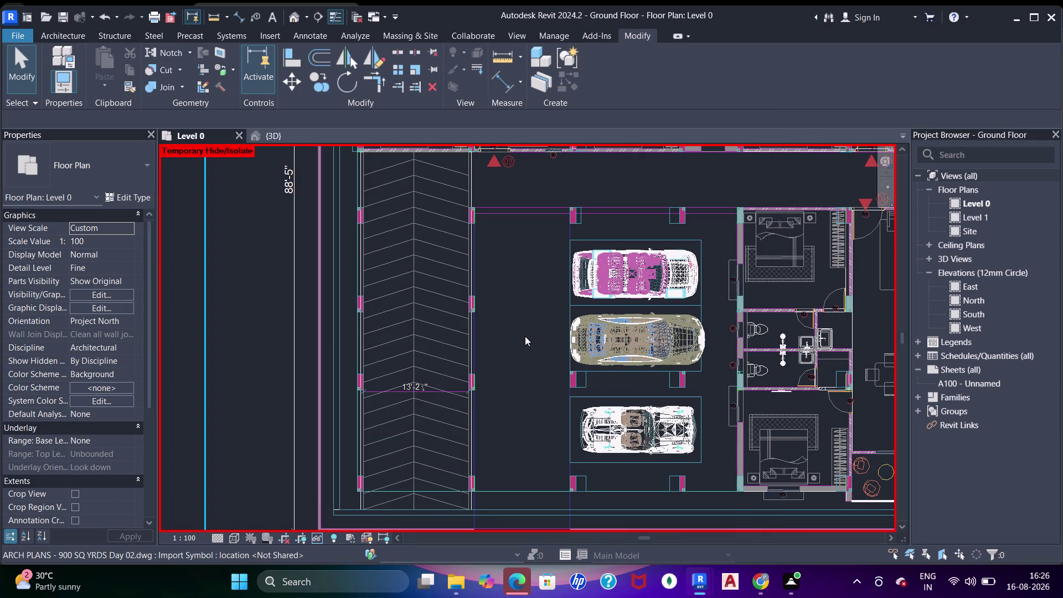
text(sd)
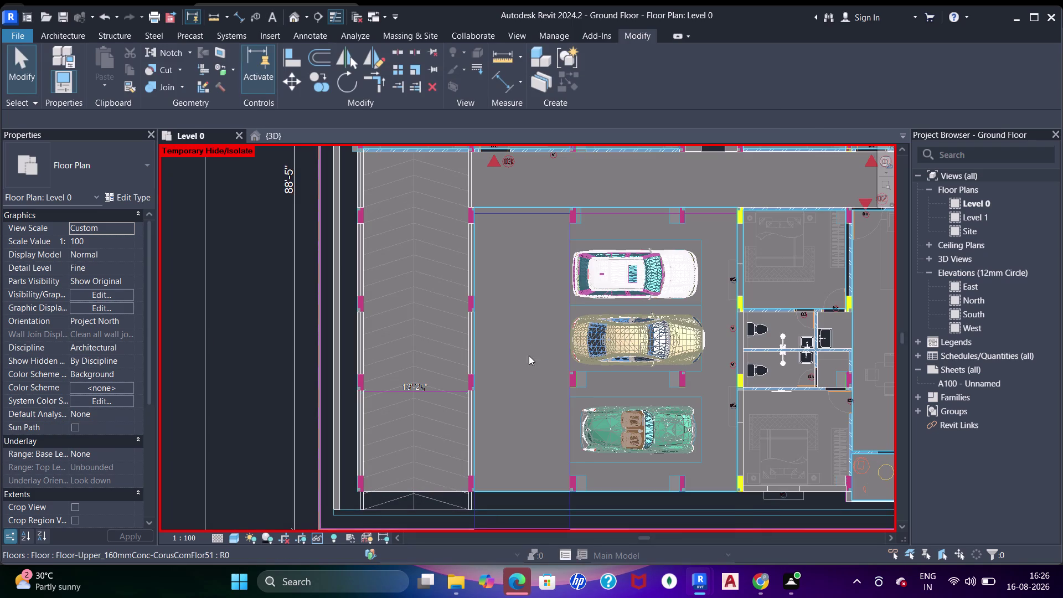
middle_drag(528, 356, 530, 293)
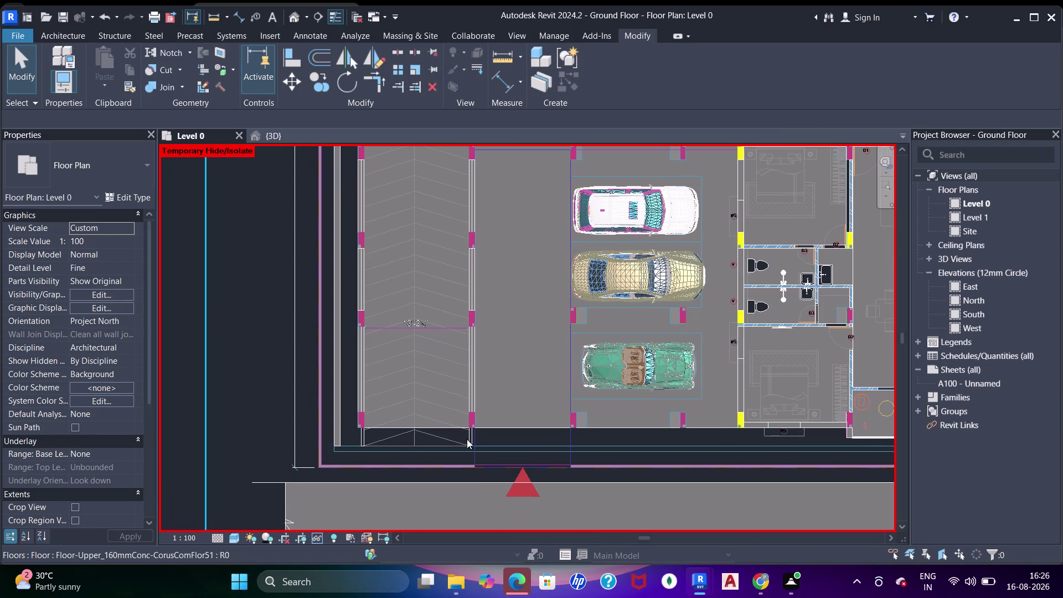
scroll(up, 3)
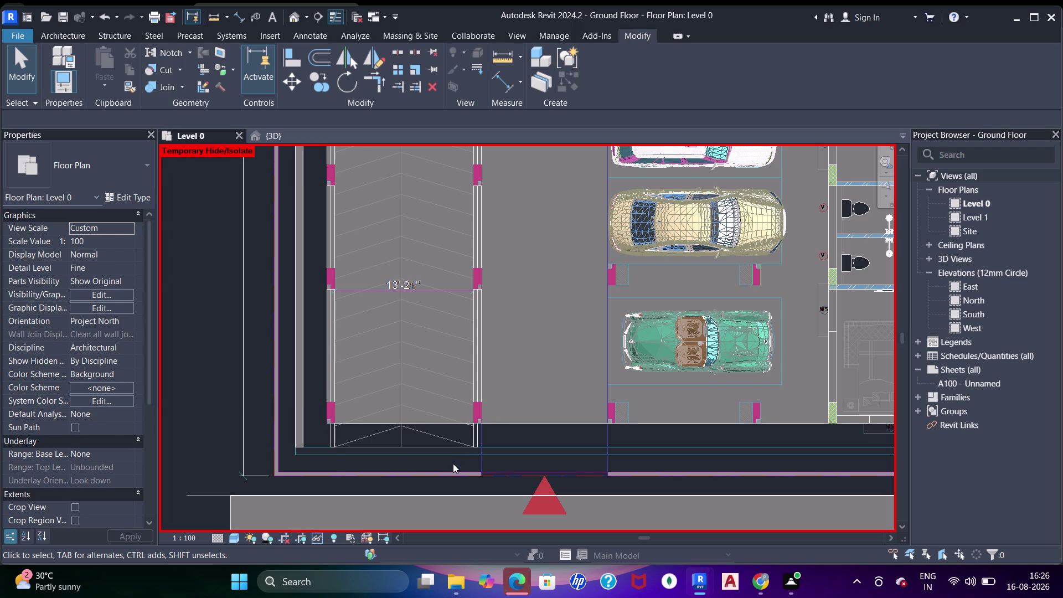
scroll(up, 3)
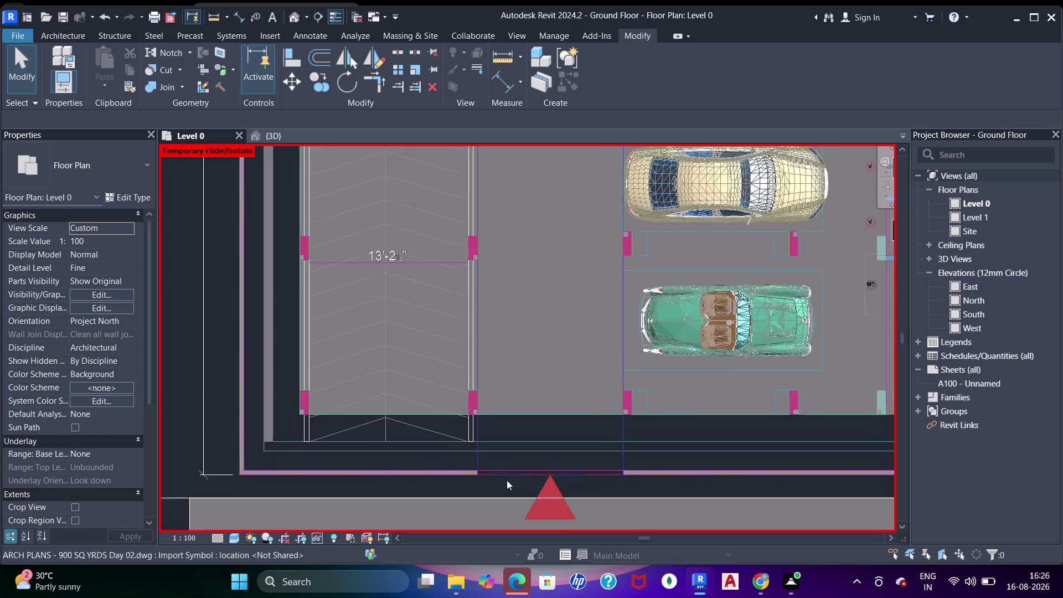
scroll(up, 3)
scroll(down, 3)
middle_drag(563, 455, 589, 288)
scroll(up, 3)
scroll(up, 3)
middle_drag(601, 308, 600, 322)
click(529, 336)
scroll(down, 3)
middle_drag(534, 335, 602, 341)
key(Escape)
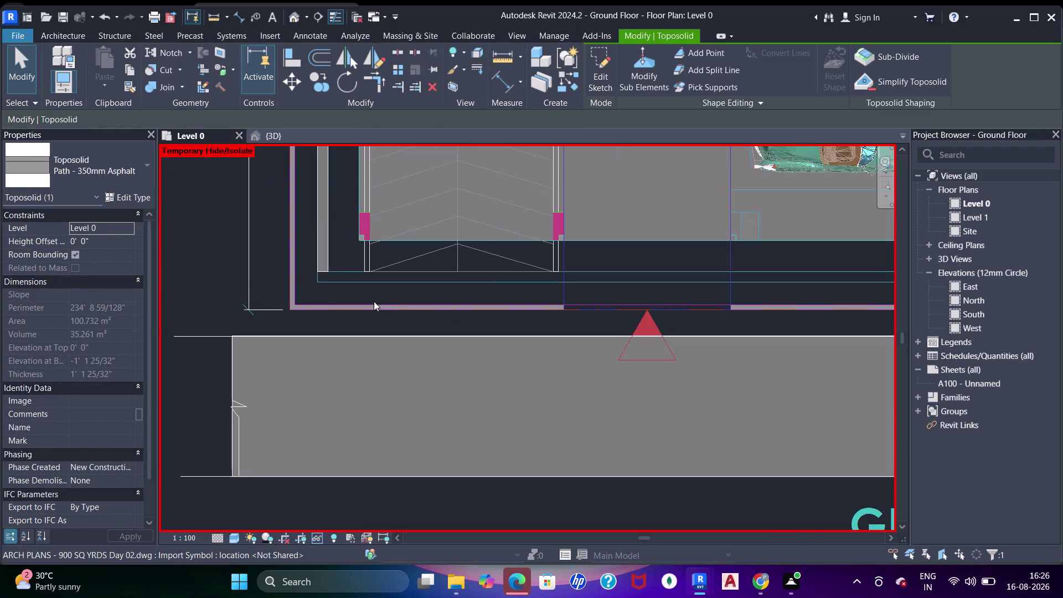
scroll(up, 3)
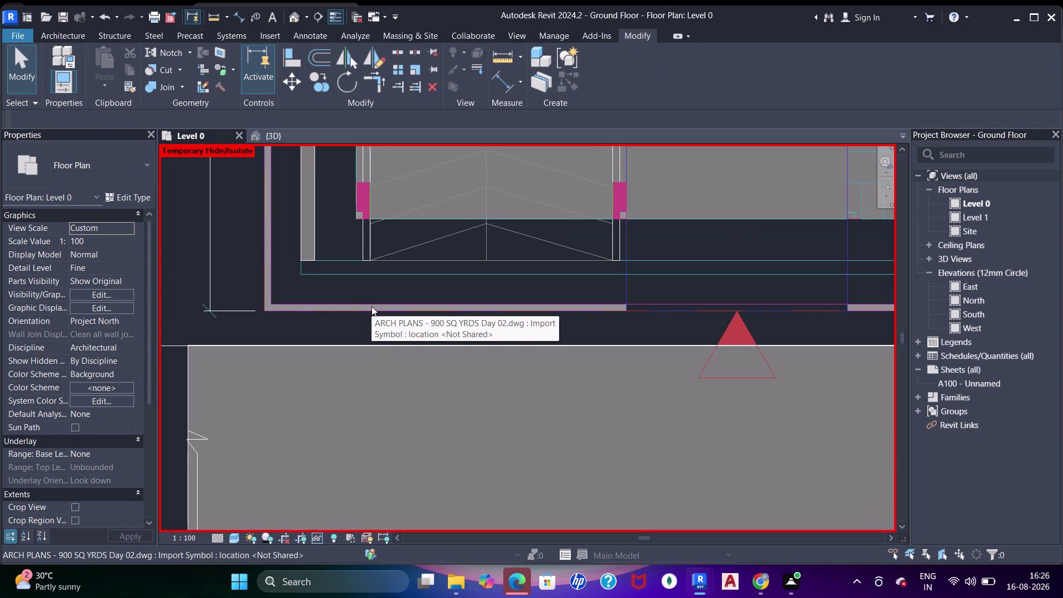
scroll(down, 3)
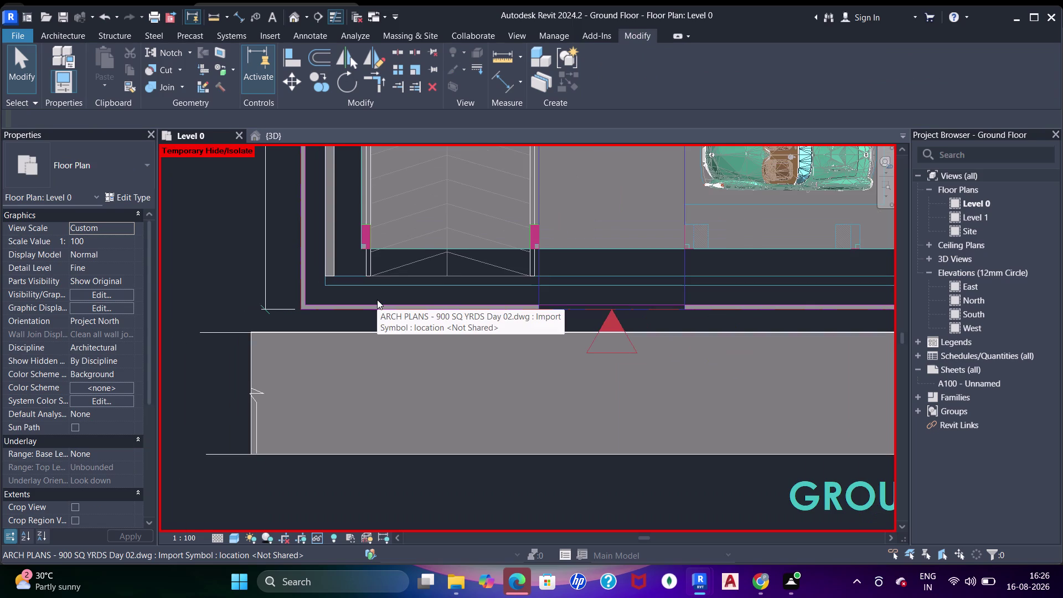
scroll(down, 3)
middle_drag(385, 309, 393, 348)
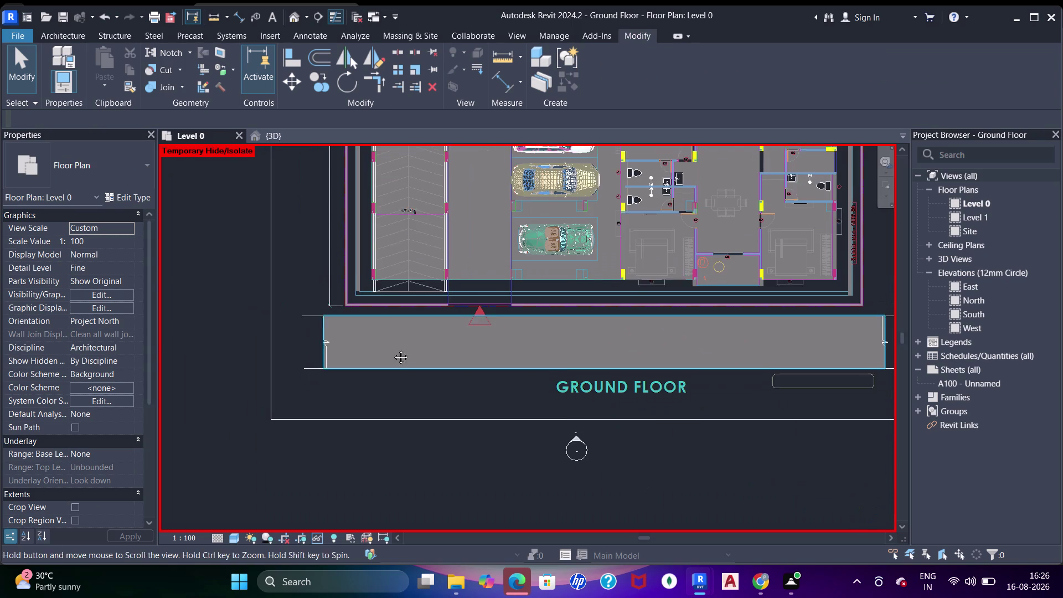
middle_drag(393, 348, 393, 349)
scroll(up, 3)
middle_drag(388, 334, 407, 371)
scroll(up, 3)
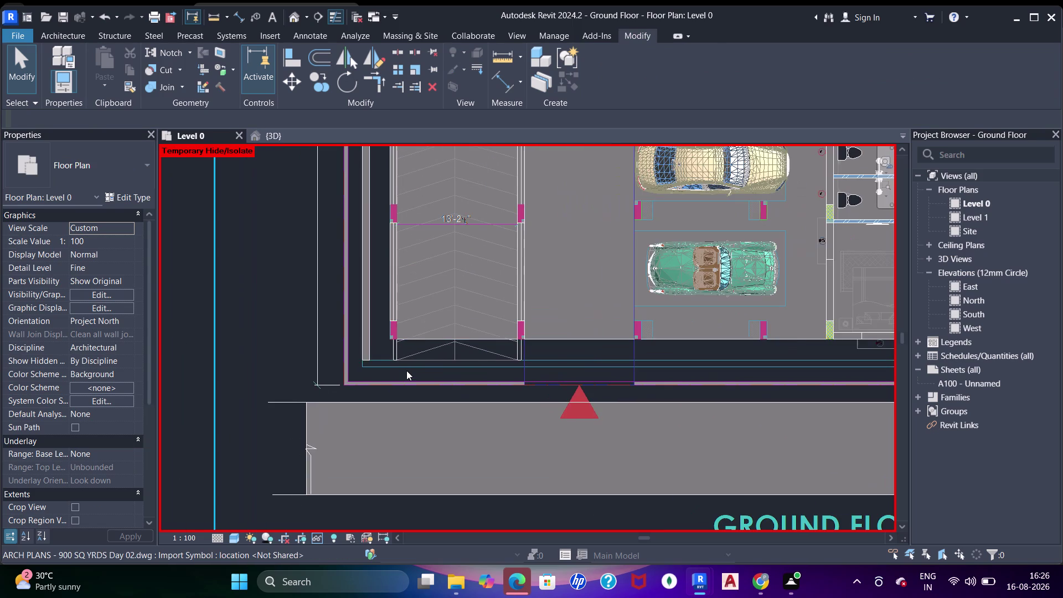
scroll(up, 3)
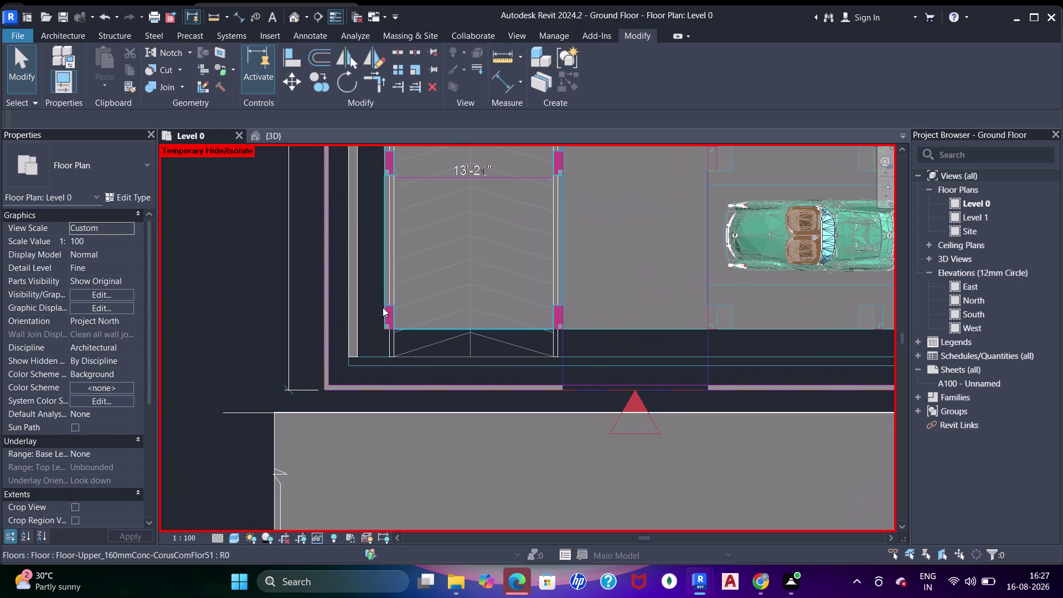
click(340, 286)
click(354, 287)
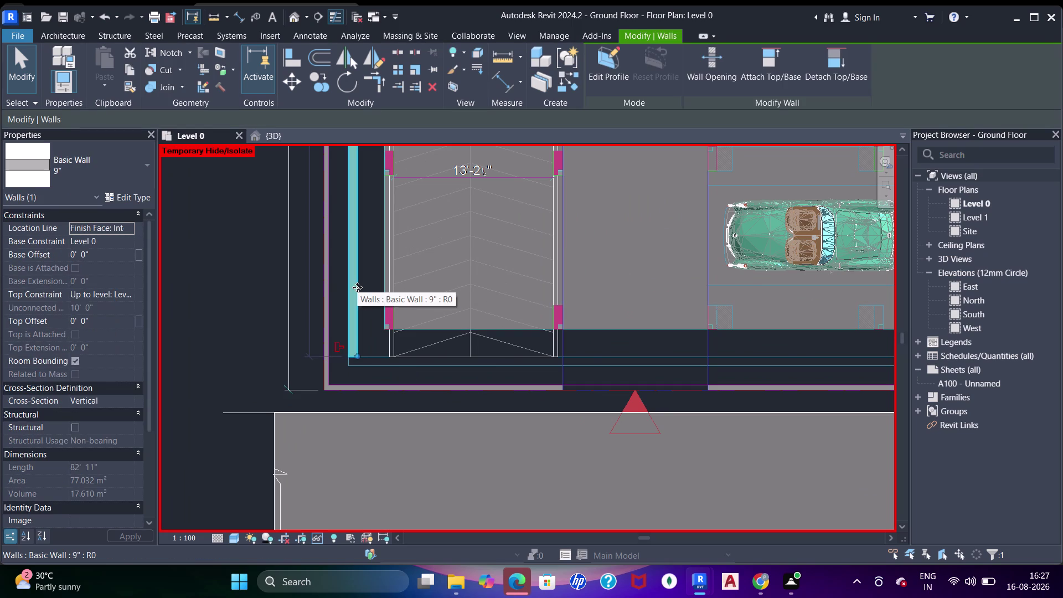
text(hh)
scroll(up, 3)
middle_drag(301, 296, 308, 306)
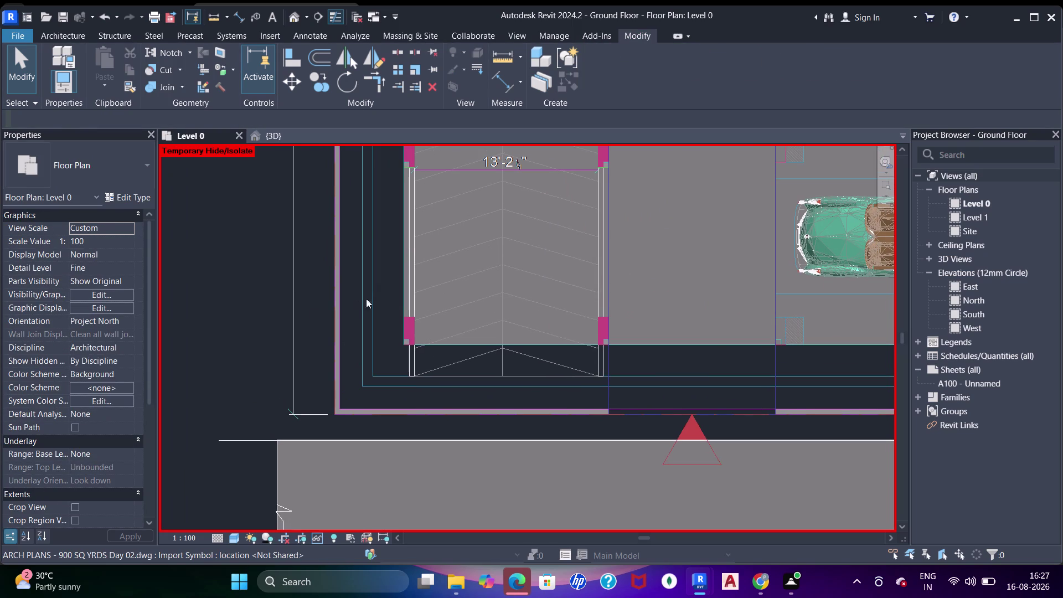